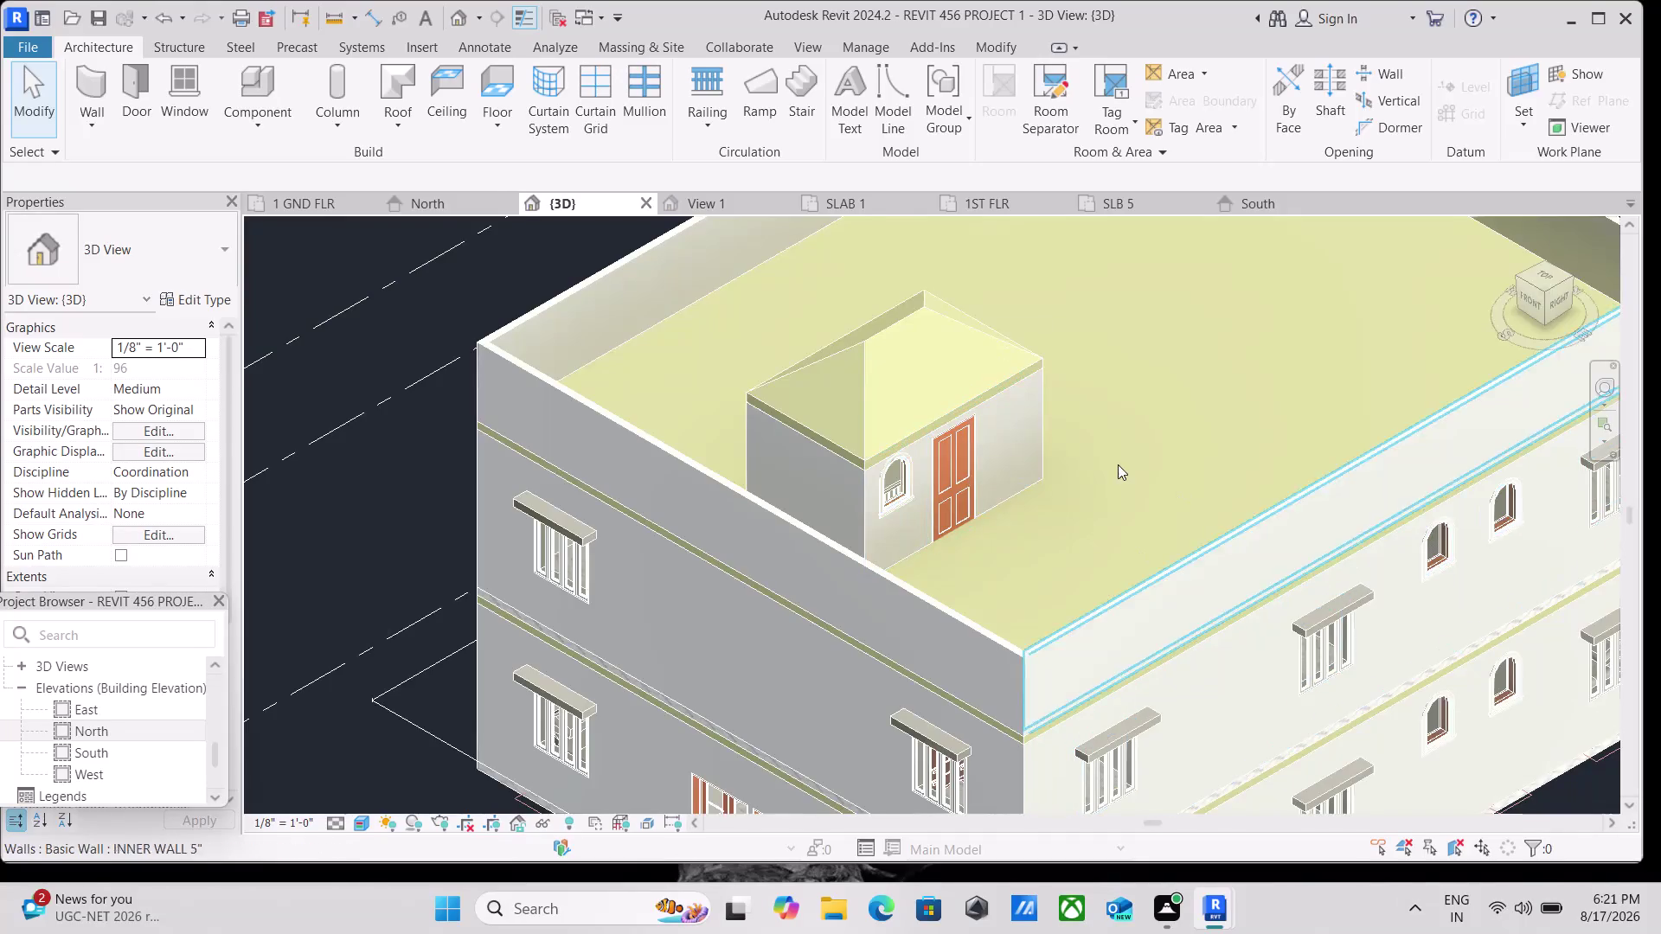
Zoom the isometric 3D view and snap to the ViewCube FRONT face to show the elevation.
scroll(down, 3)
scroll(down, 3)
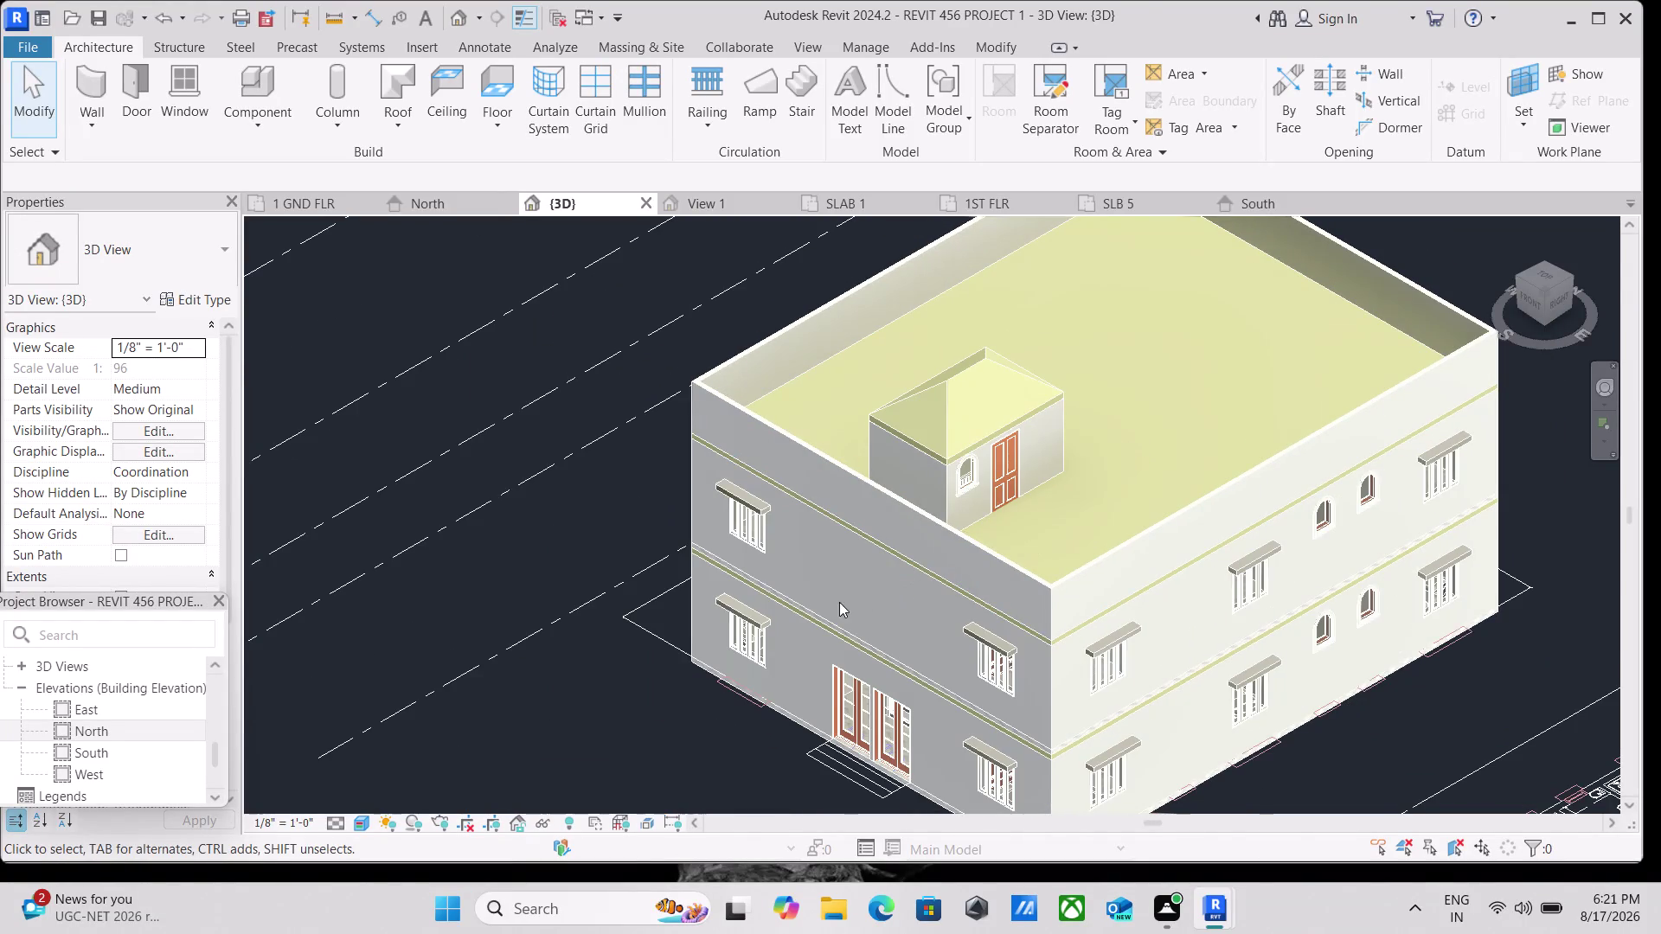
scroll(up, 3)
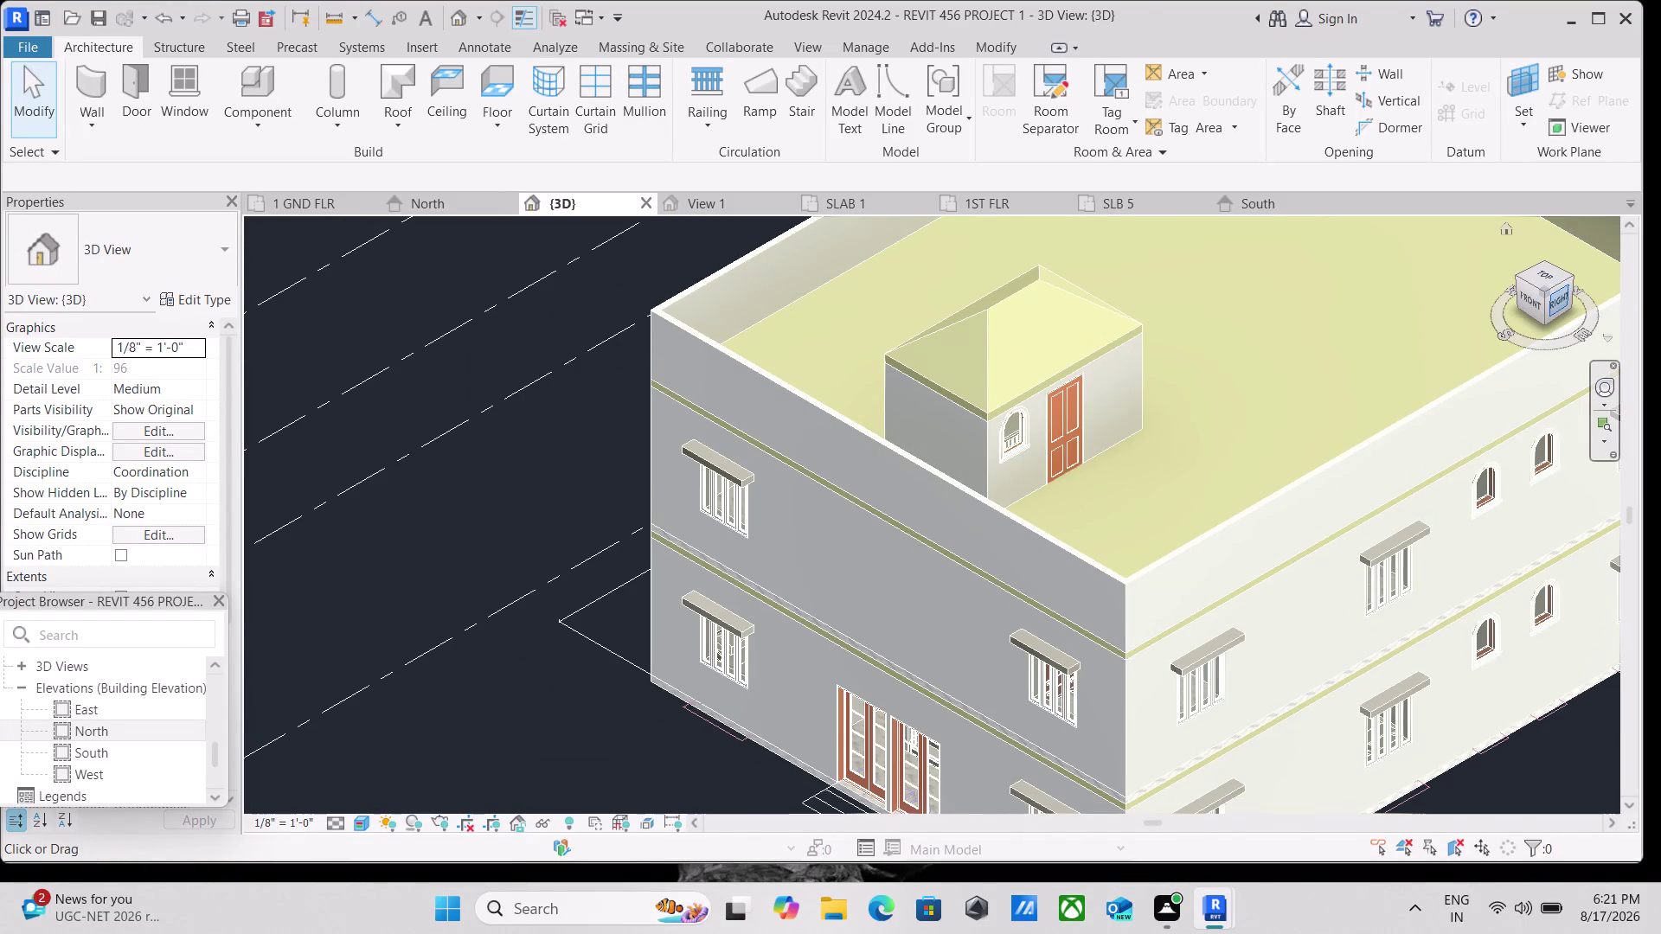
click(1524, 301)
scroll(up, 3)
scroll(up, 3)
scroll(up, 3)
scroll(up, 3)
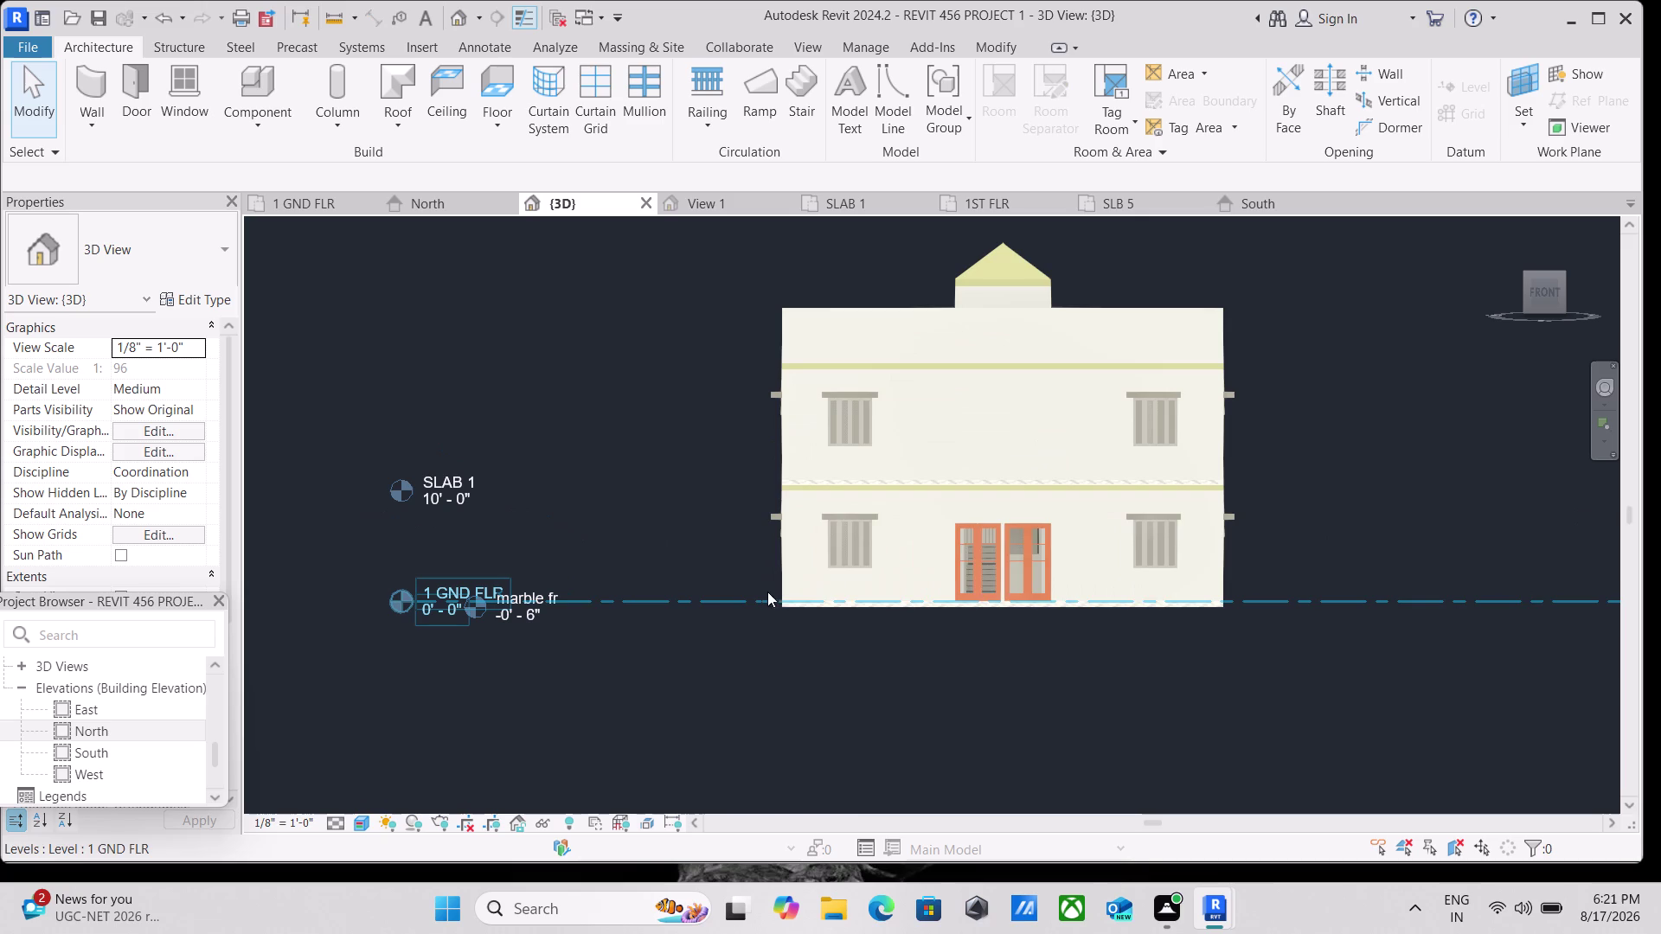
Zoom over the front elevation to inspect the ground-floor doors and level markers.
scroll(up, 3)
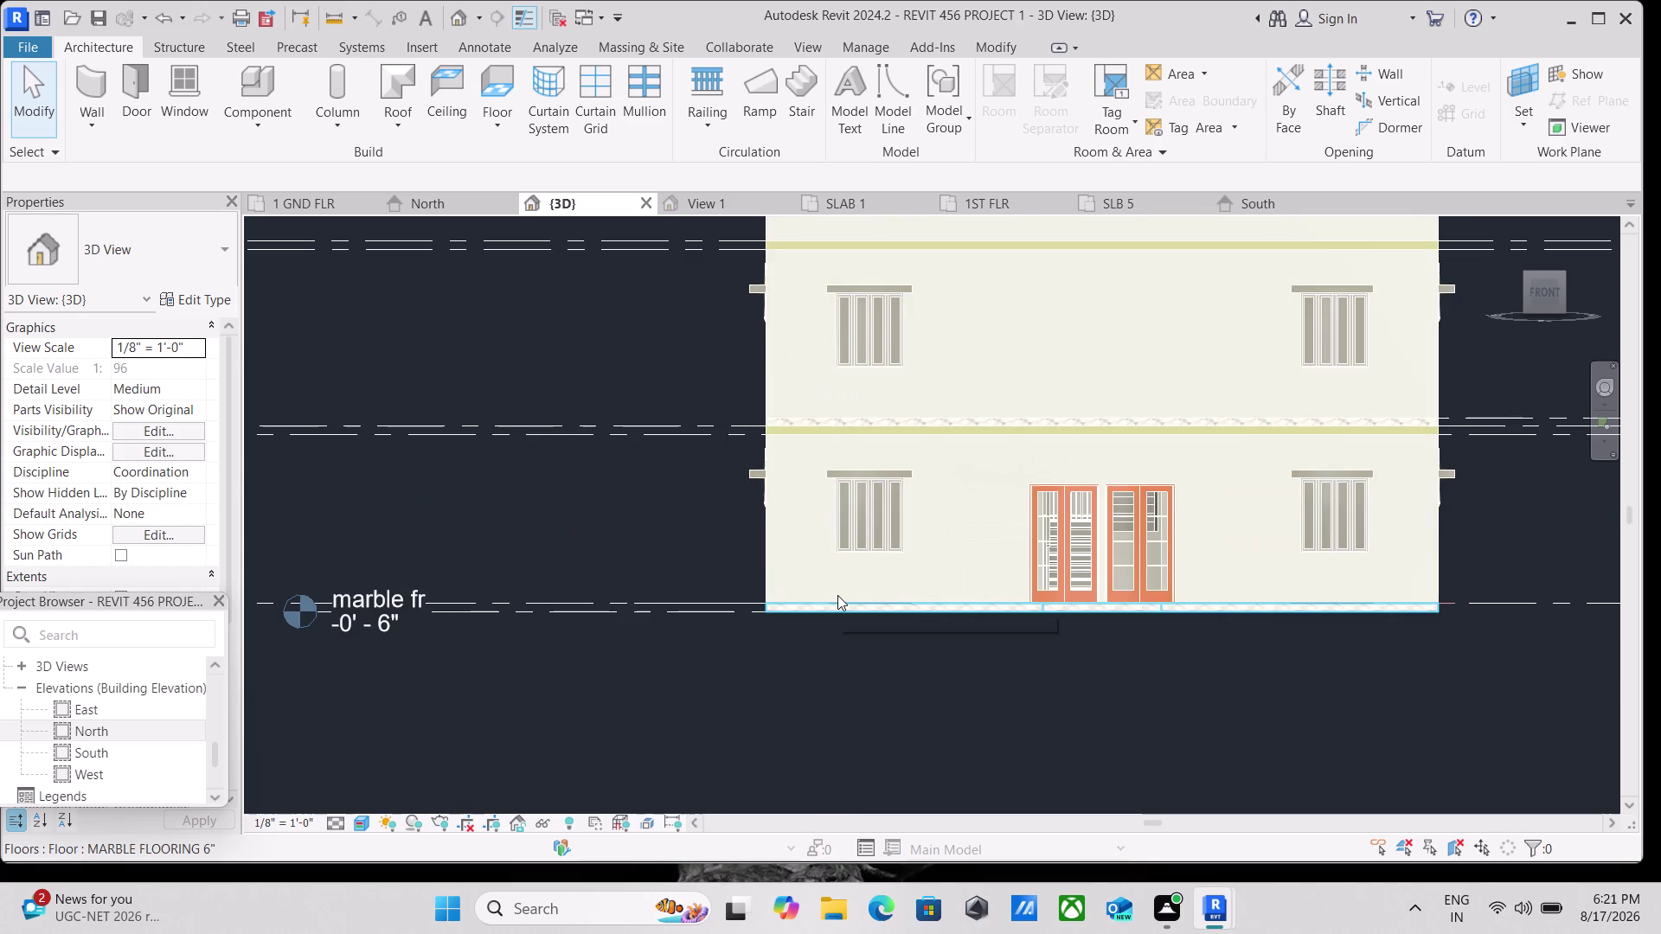
scroll(down, 3)
scroll(down, 3)
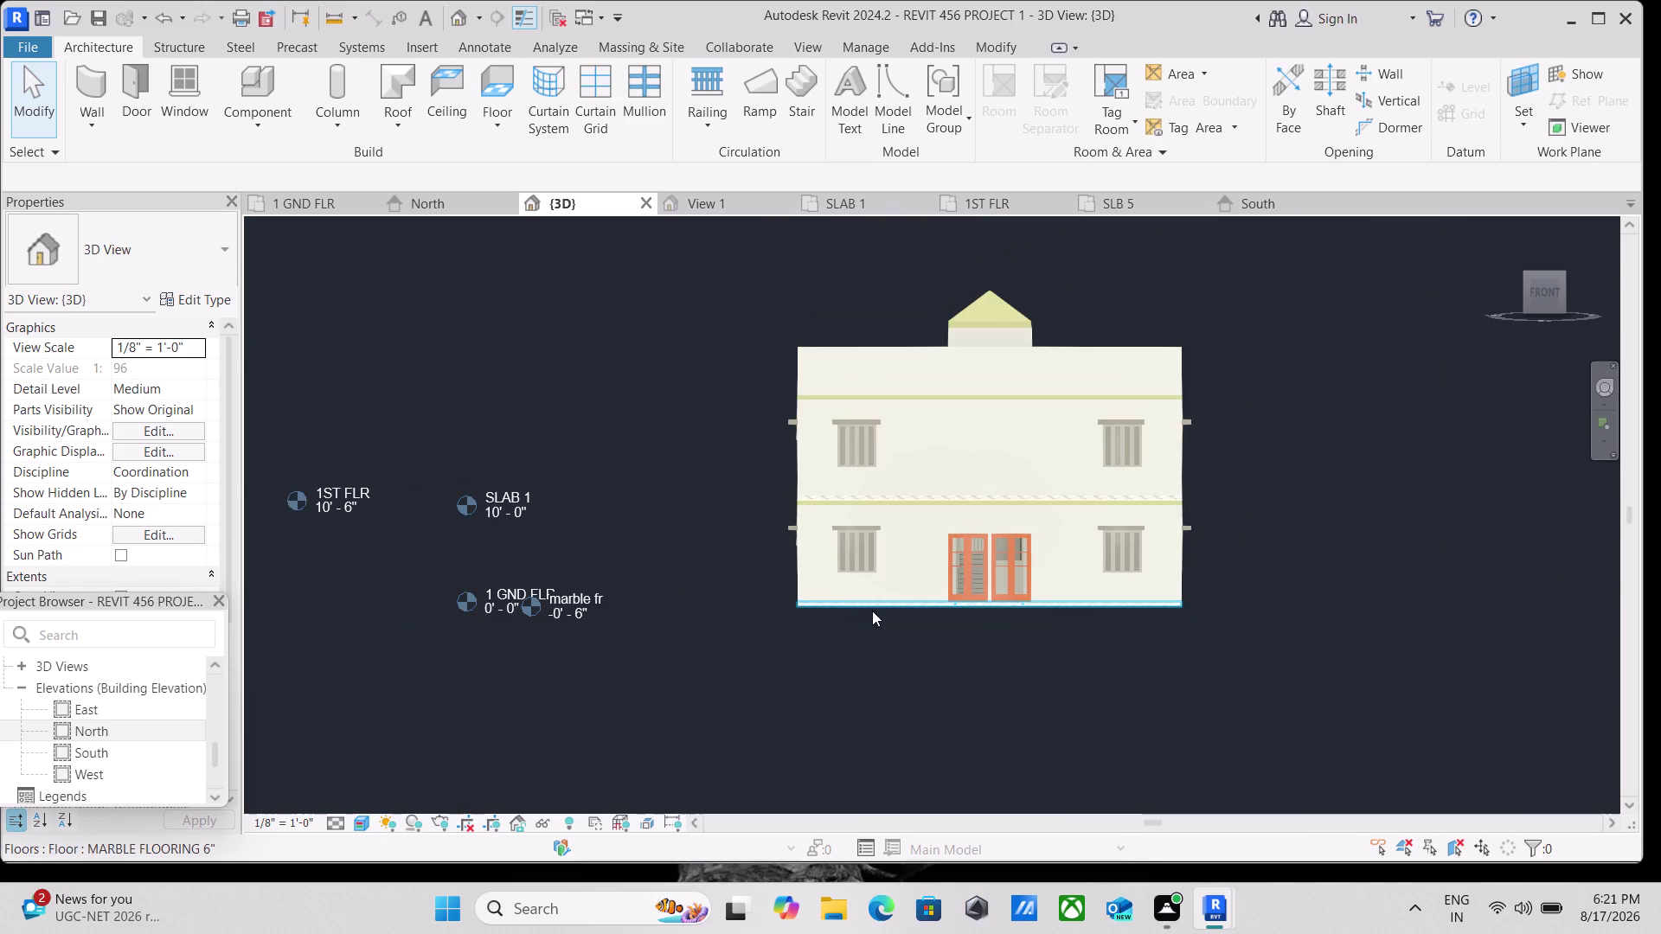
scroll(up, 3)
scroll(up, 3)
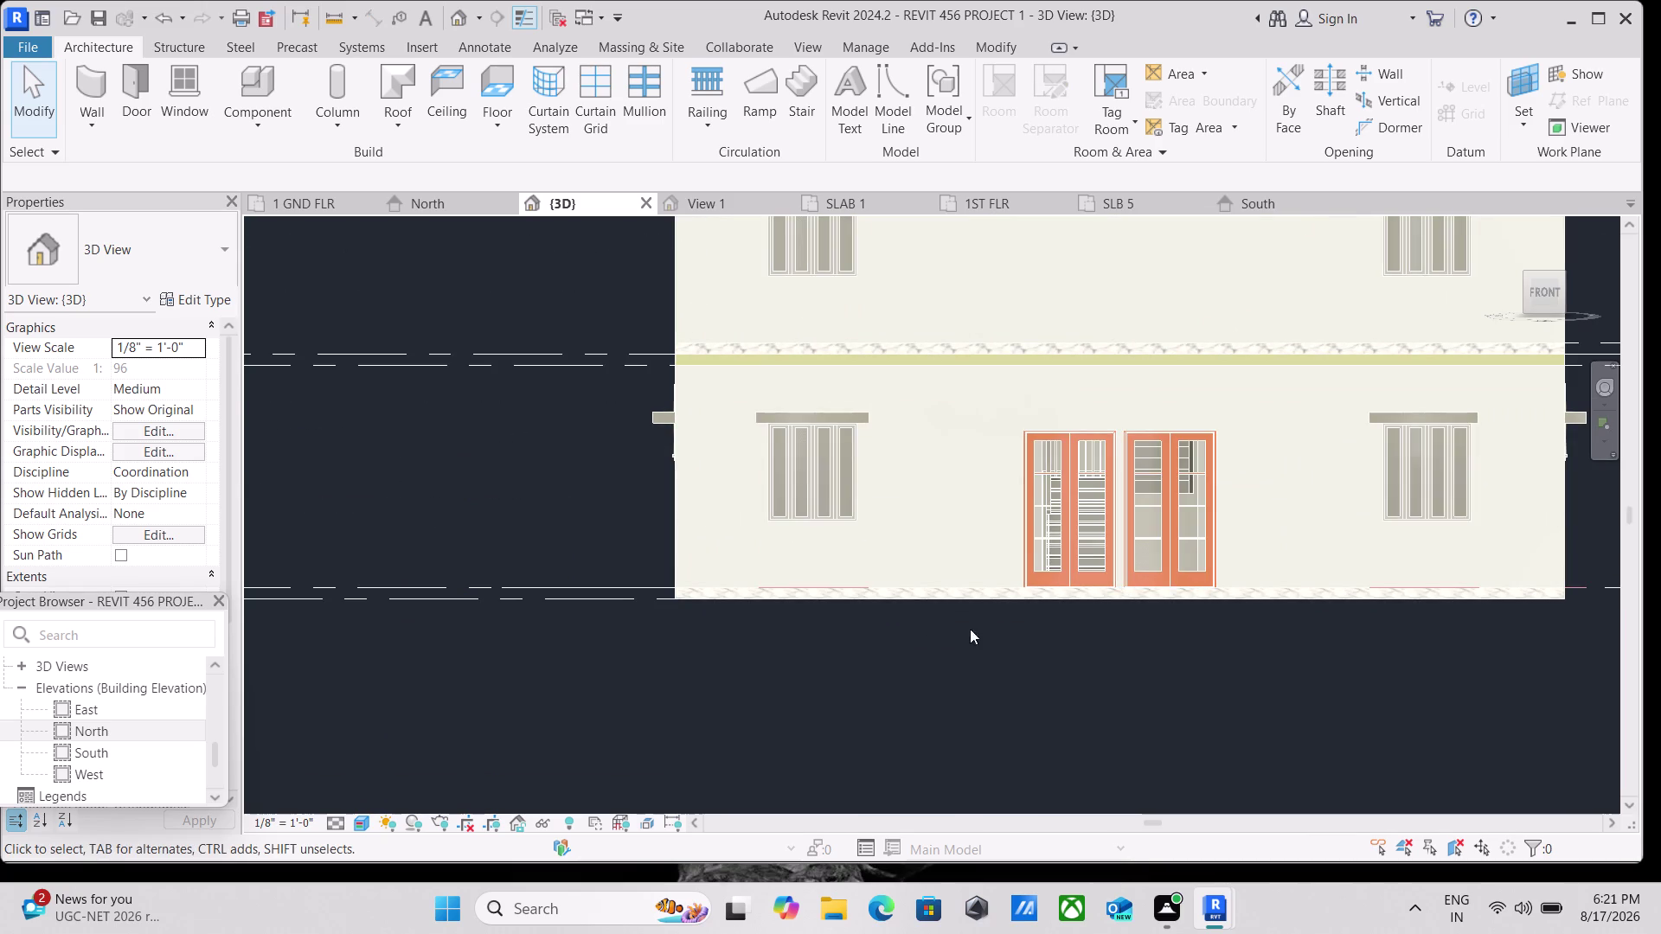
scroll(up, 3)
scroll(down, 3)
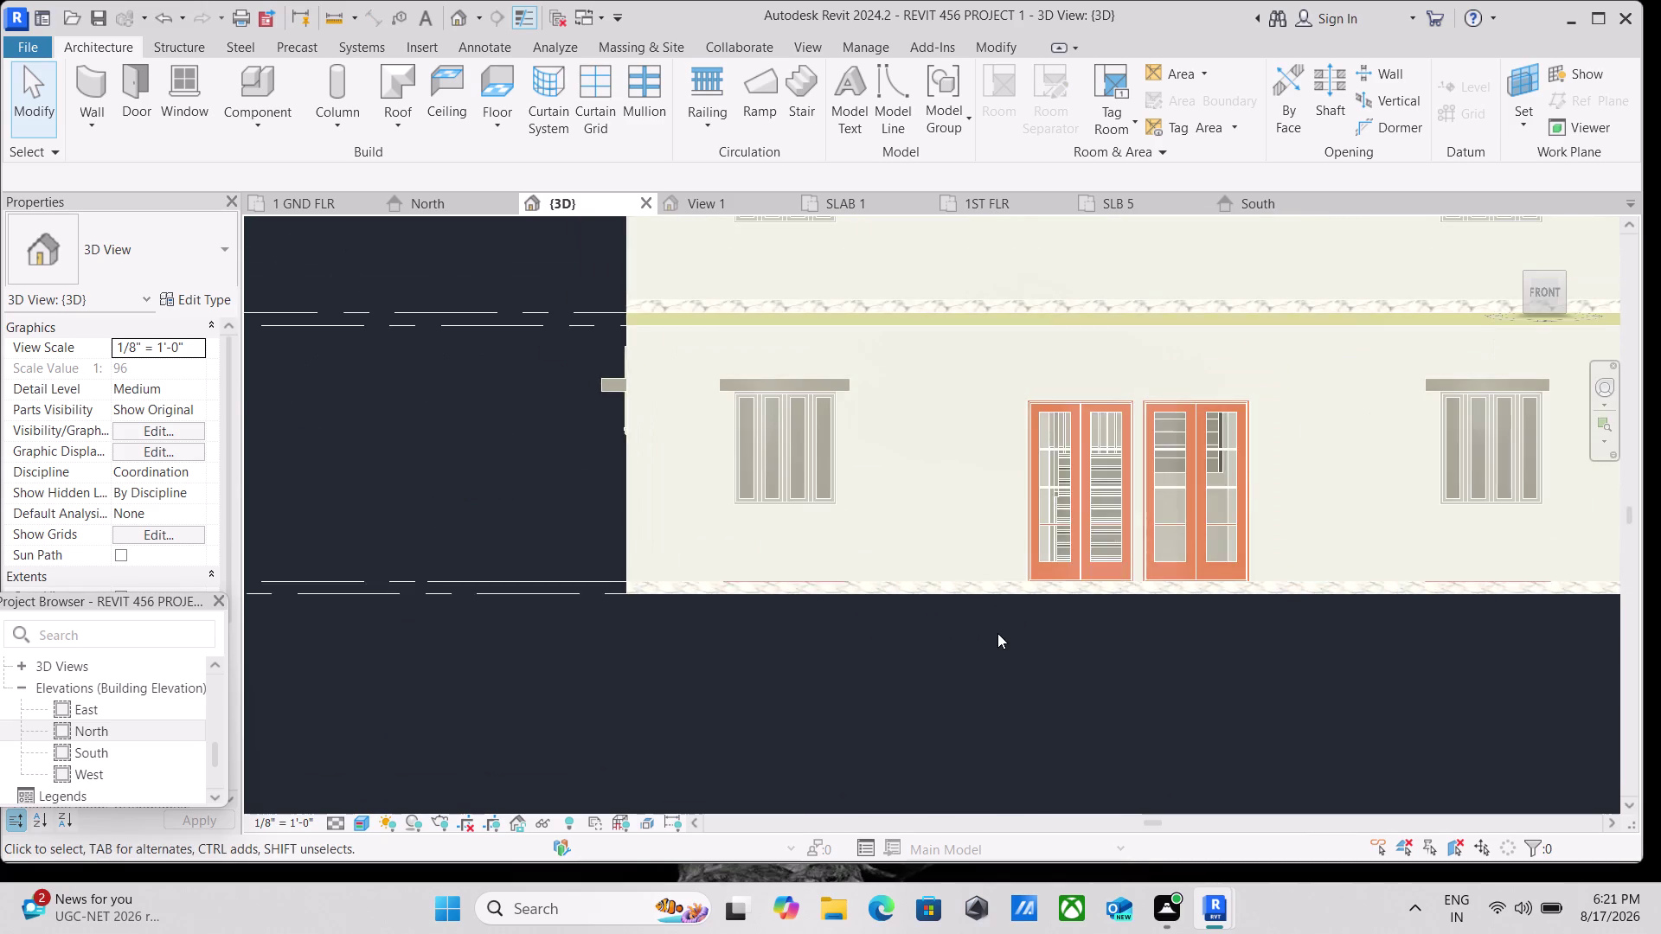
scroll(down, 3)
scroll(down, 3)
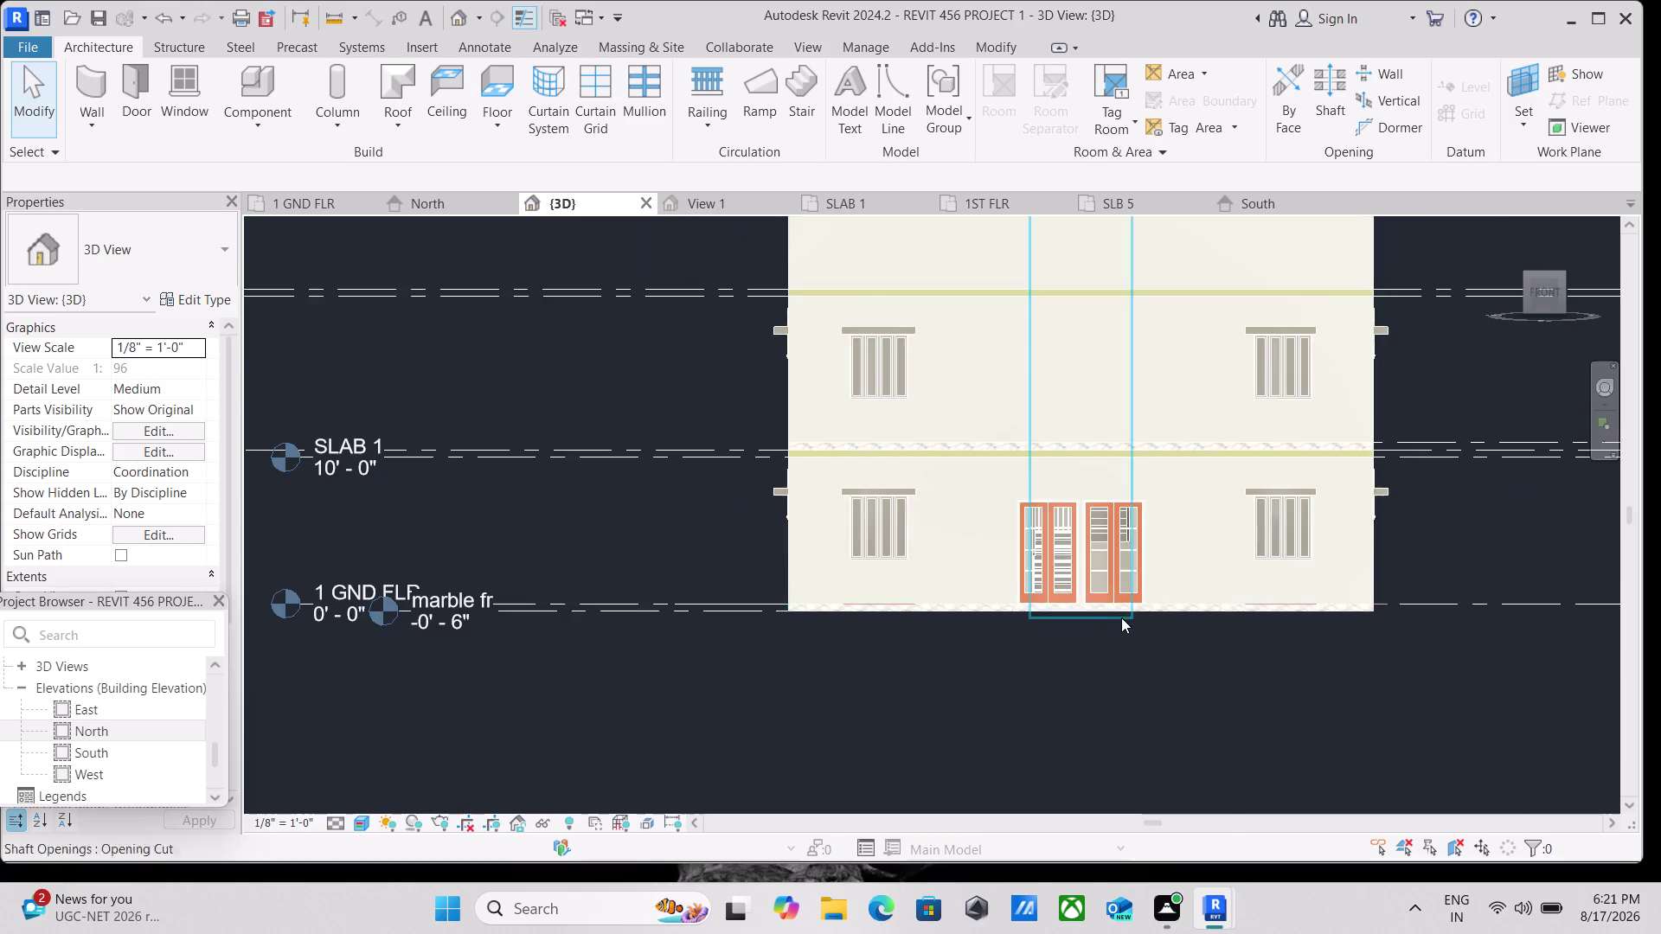
scroll(up, 3)
scroll(up, 3)
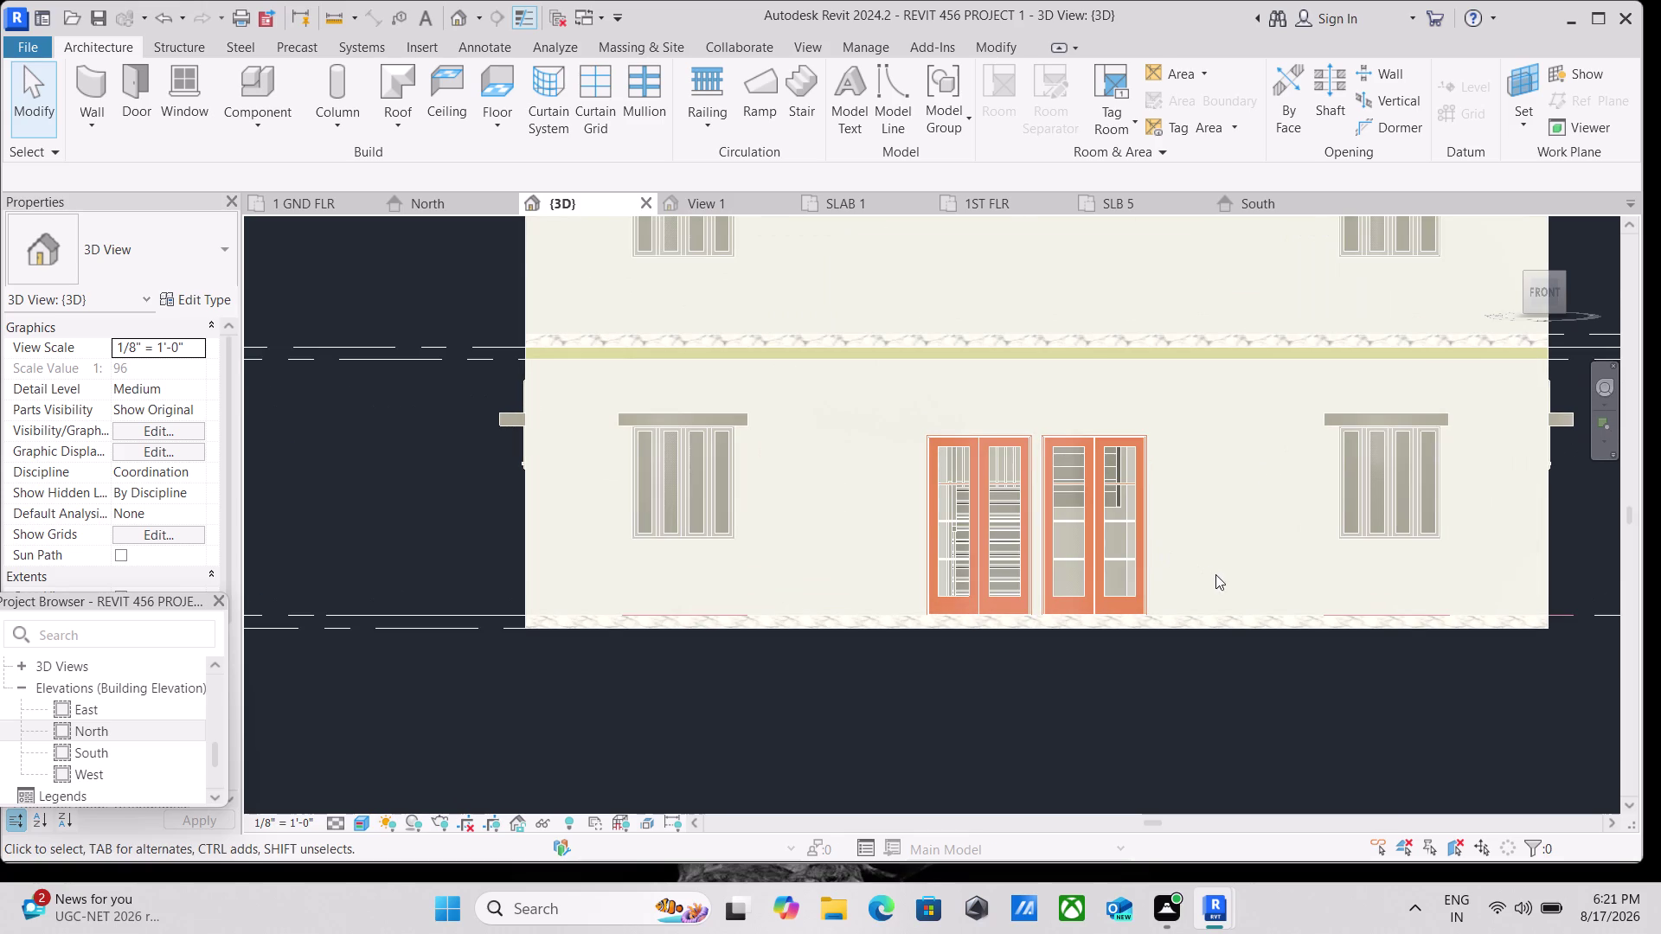
scroll(down, 3)
scroll(down, 3)
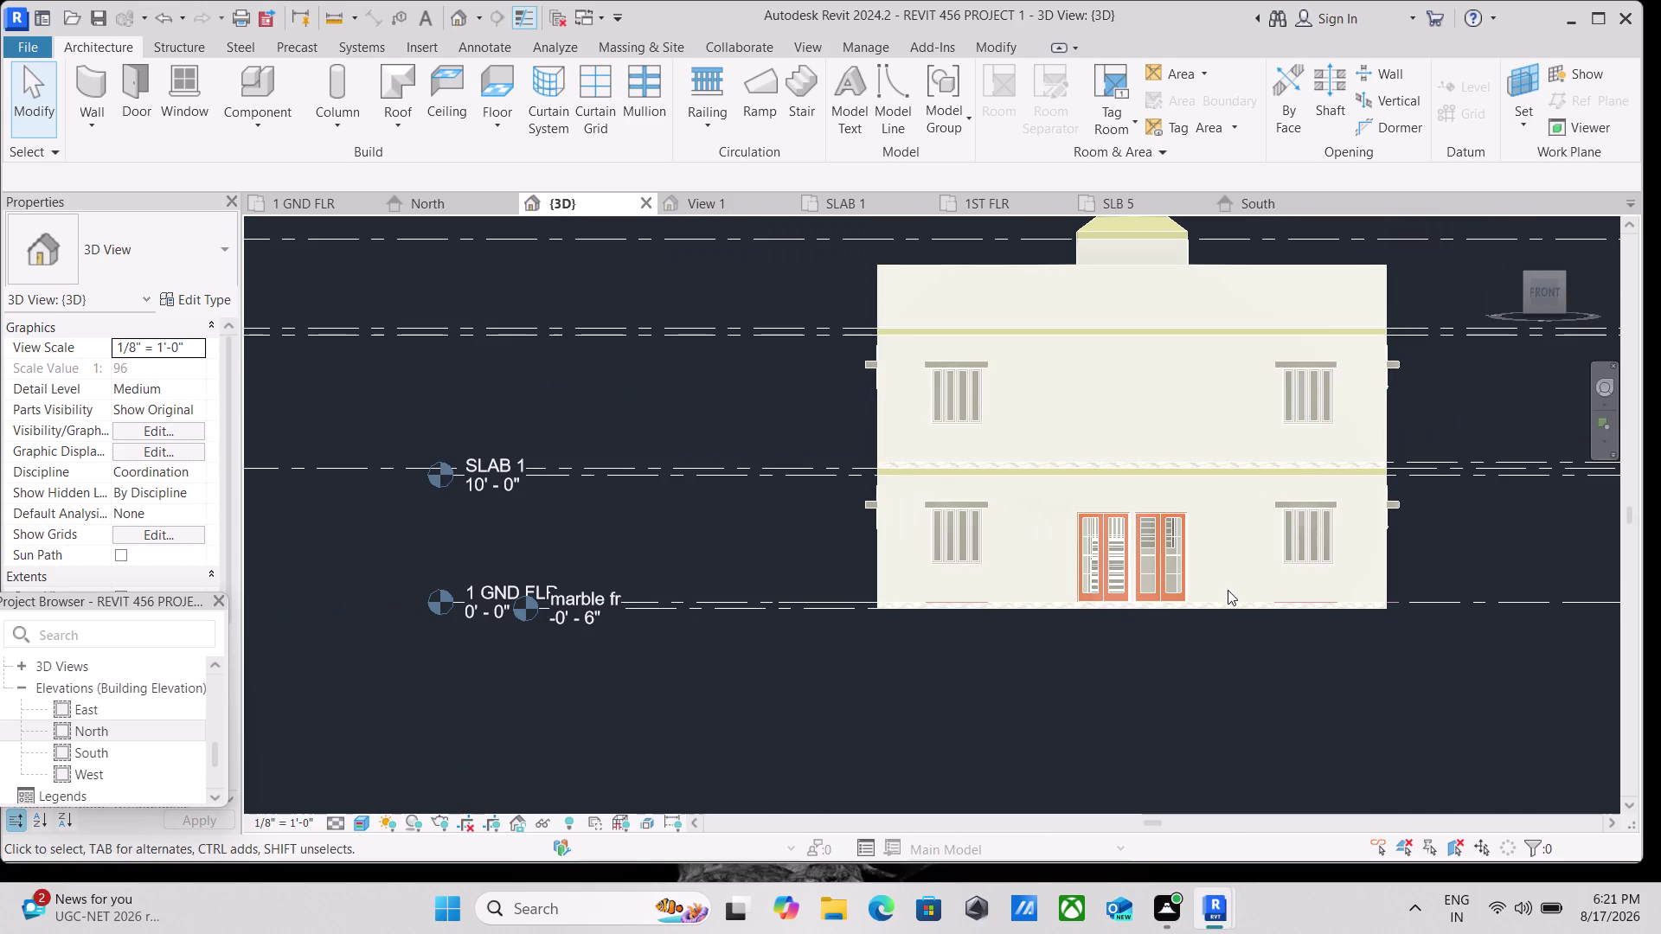
scroll(down, 3)
scroll(up, 3)
scroll(up, 3)
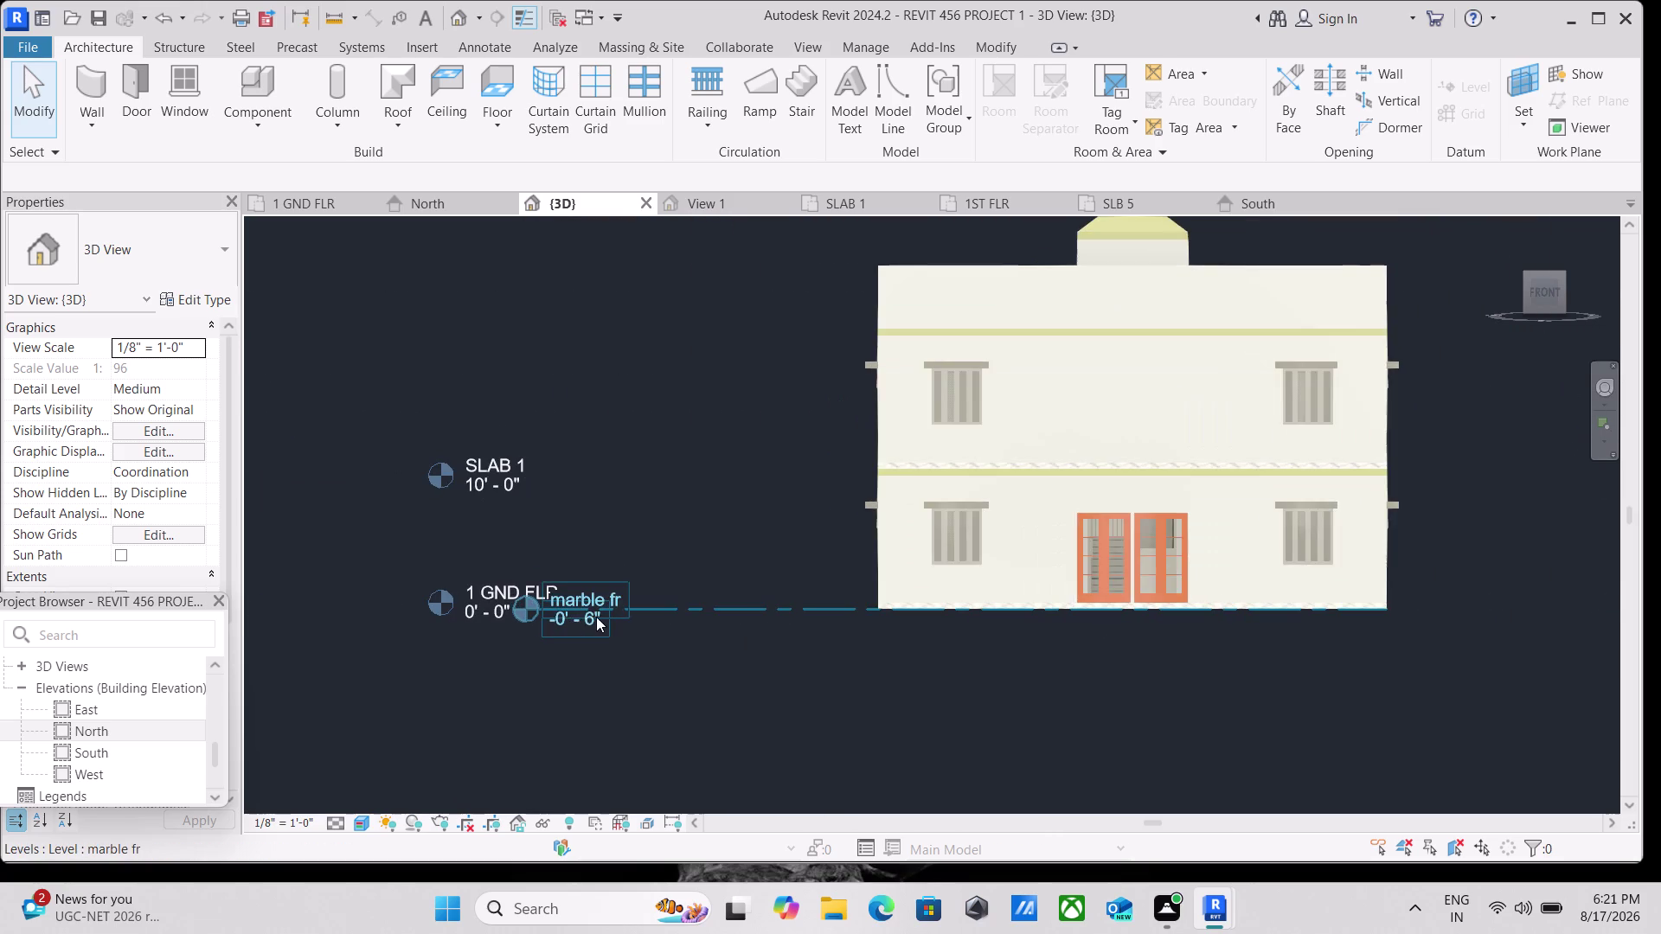
scroll(up, 3)
scroll(down, 3)
scroll(down, 3)
Recentre the house front, then switch to the ViewCube TOP view.
middle_drag(1019, 646, 826, 689)
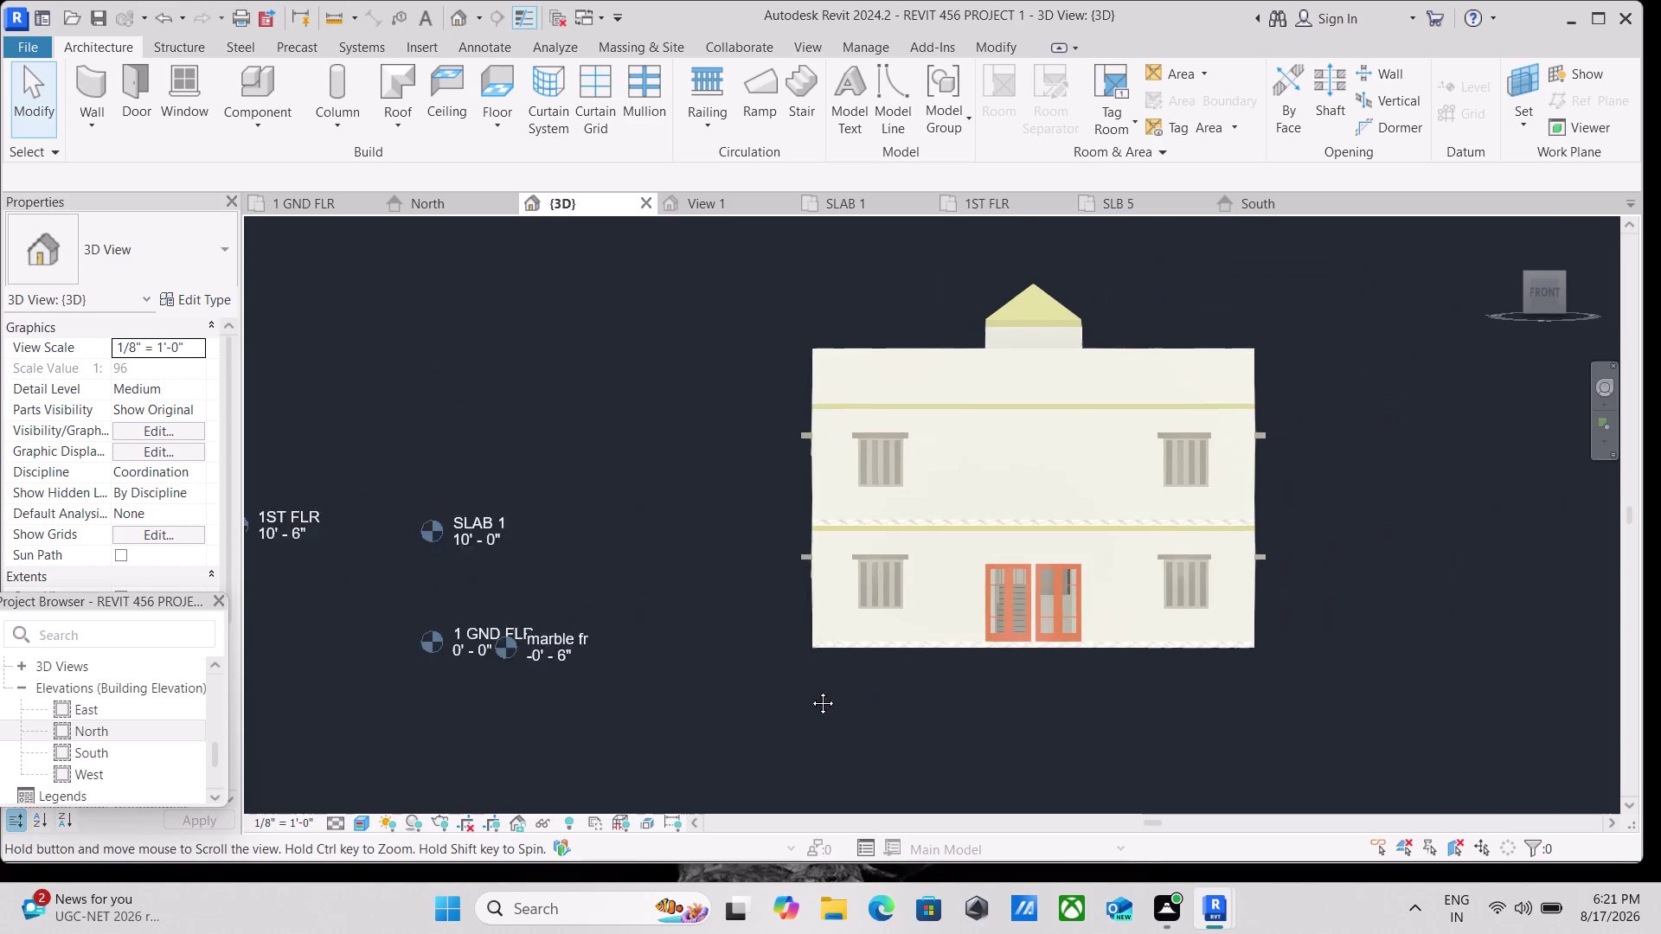
middle_drag(825, 689, 806, 691)
scroll(up, 3)
scroll(down, 3)
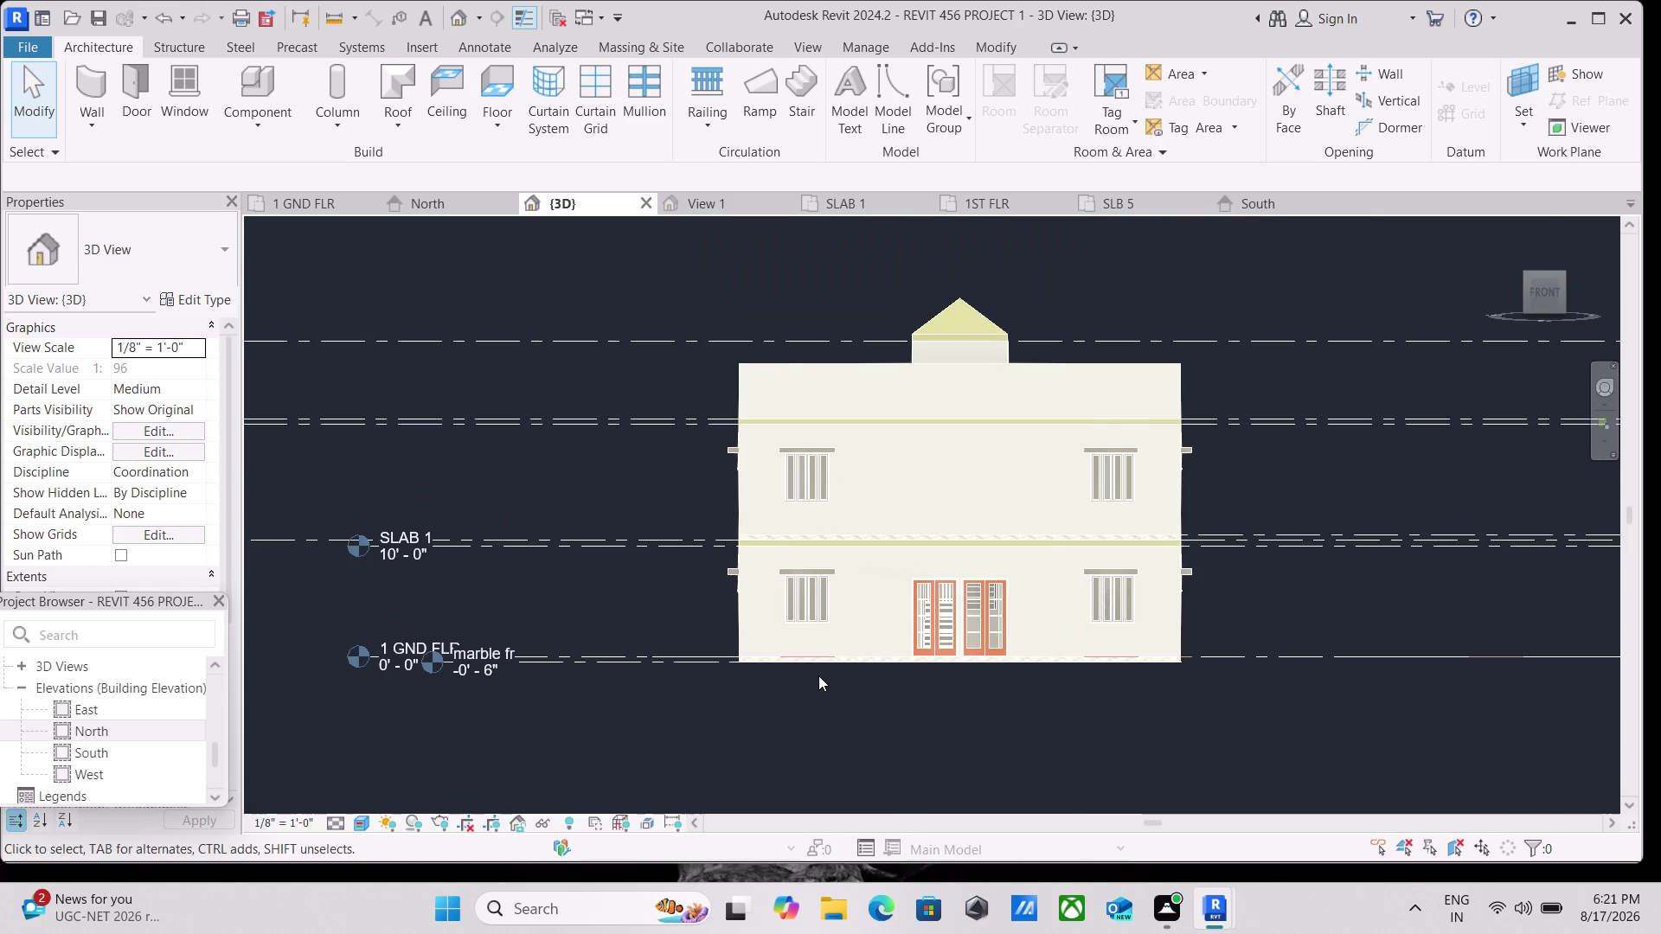
scroll(up, 3)
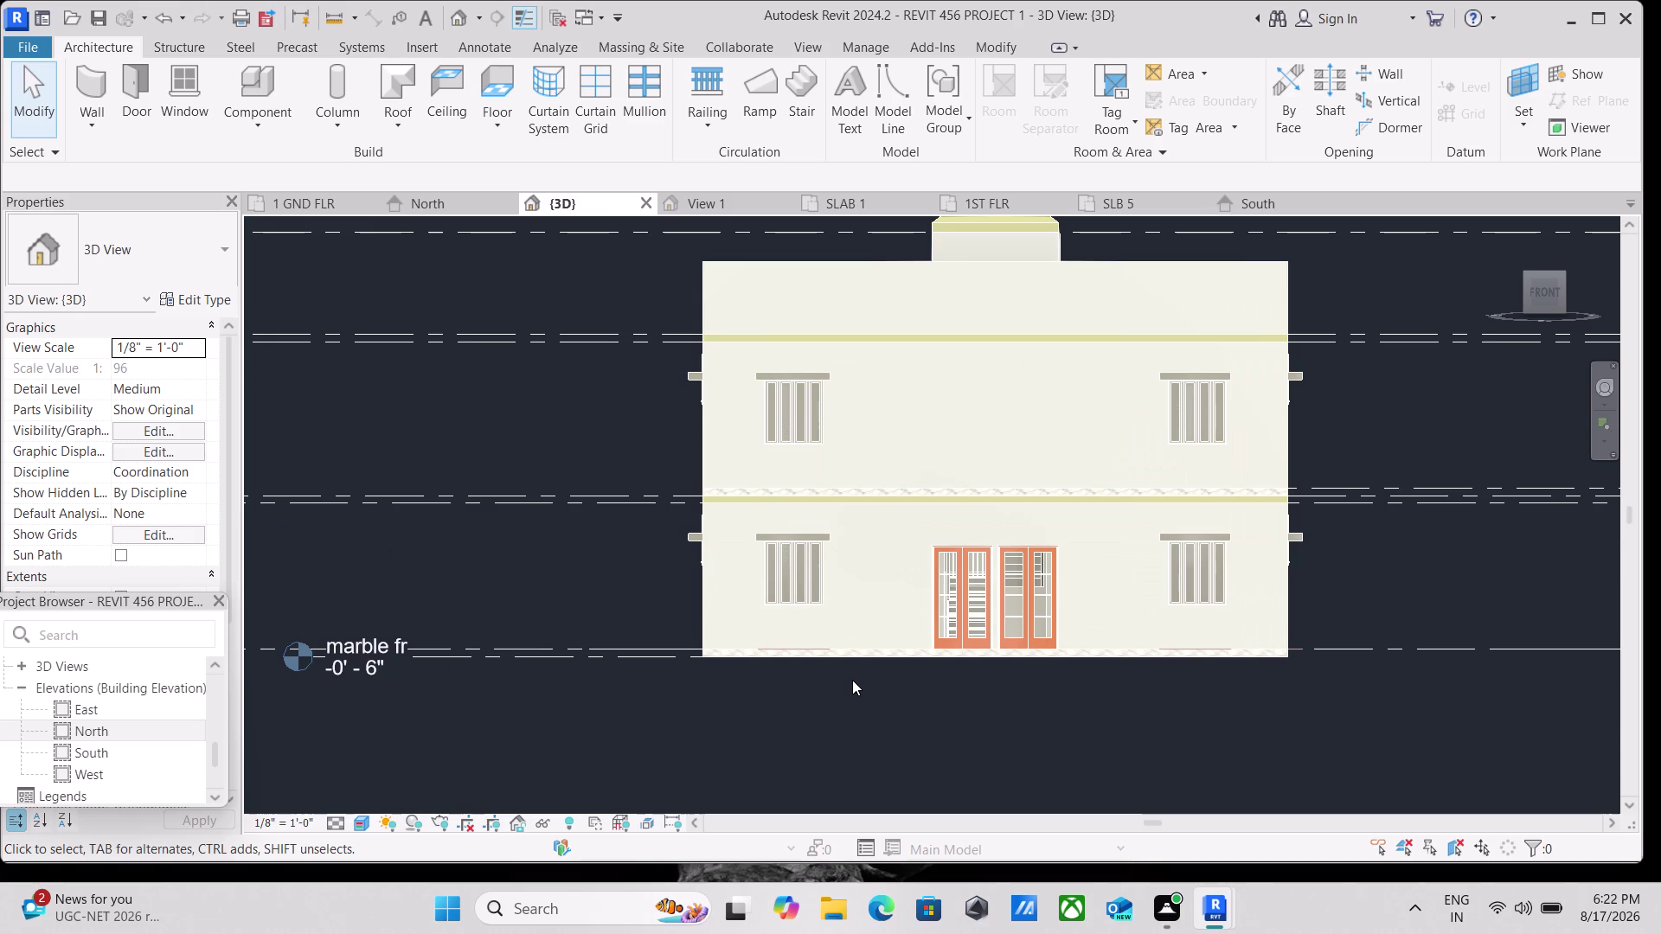
scroll(down, 3)
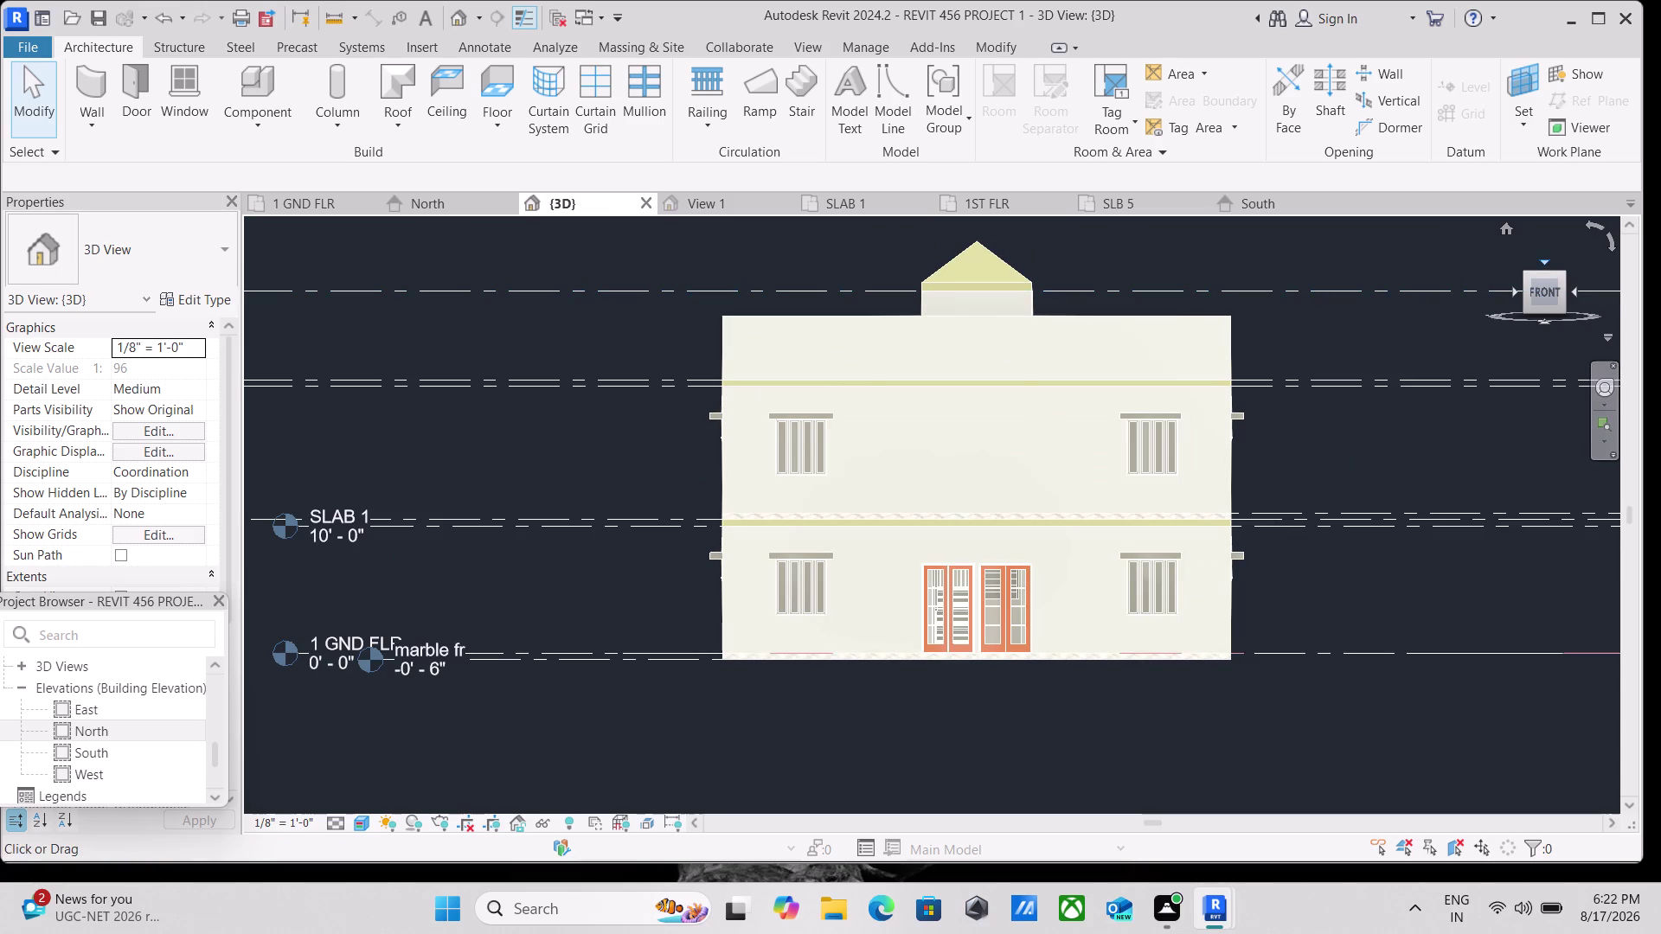
click(1544, 260)
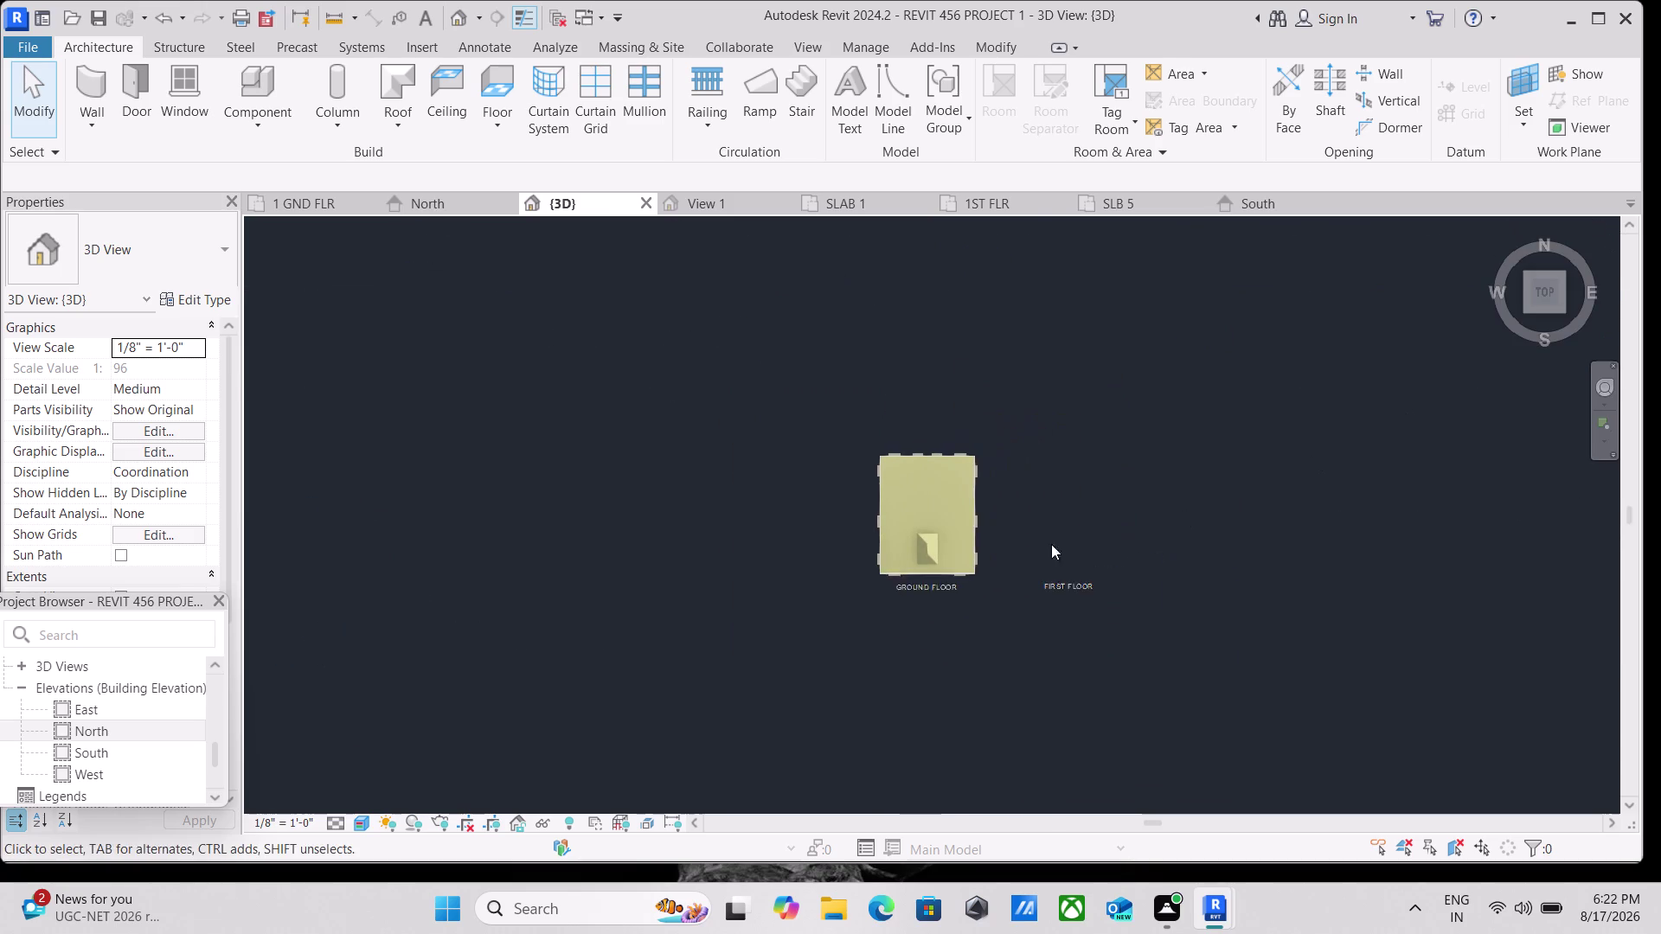
Zoom into the Ground Floor import in top view, then tilt to the top-front ViewCube edge.
scroll(up, 3)
scroll(up, 3)
scroll(up, 3)
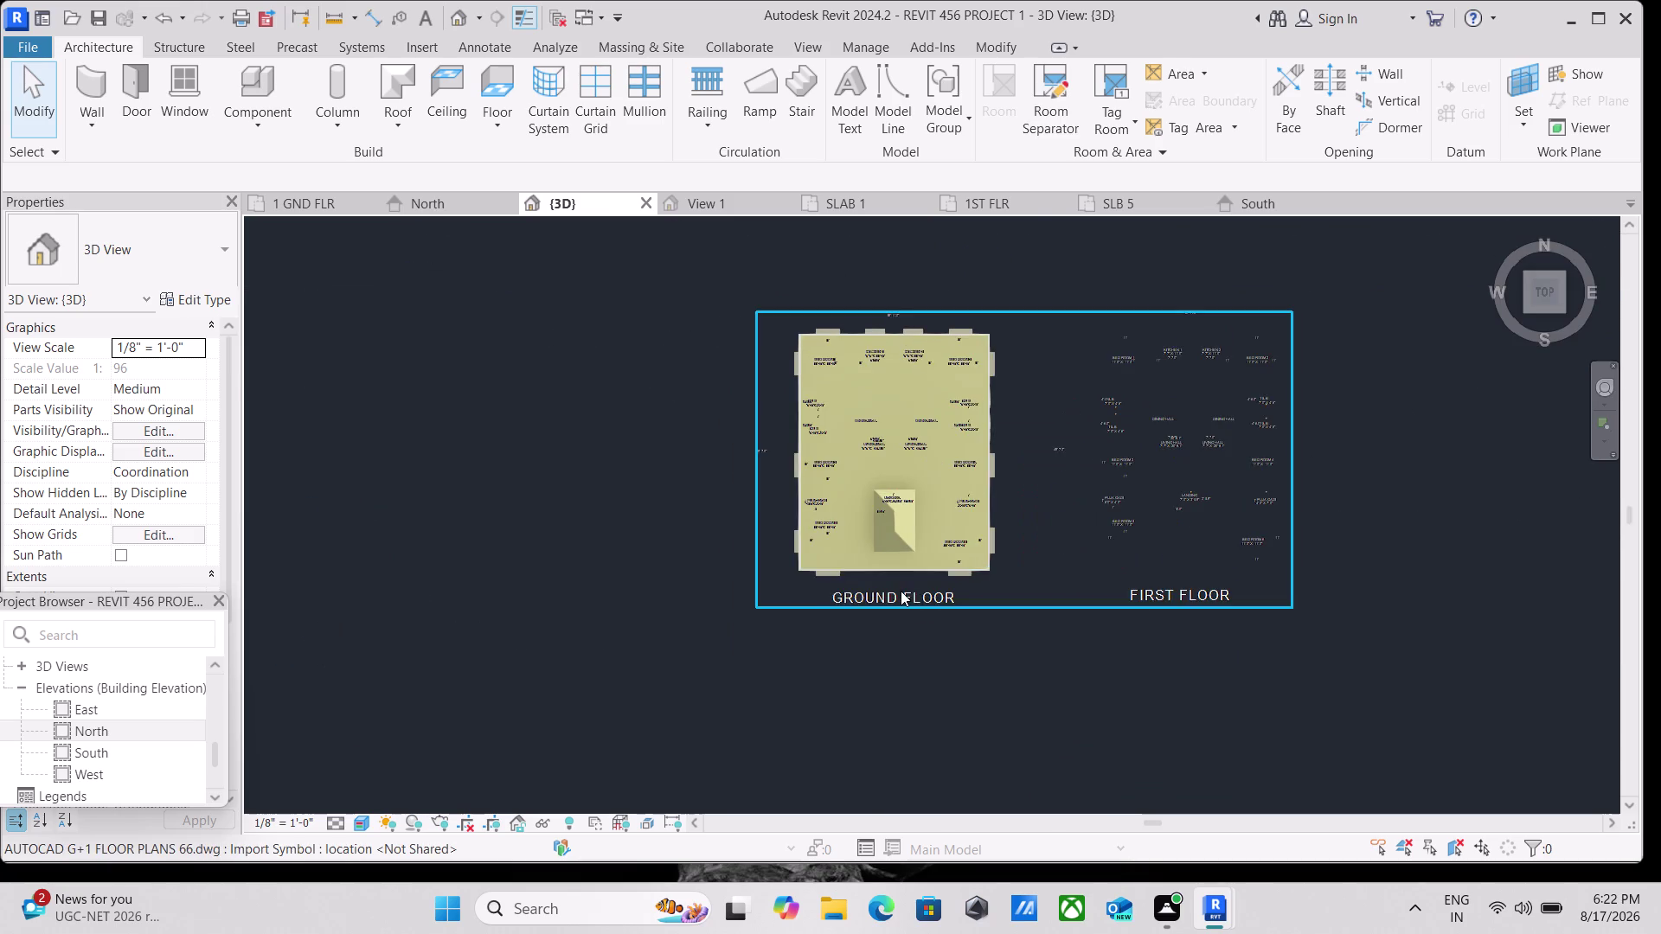
scroll(up, 3)
scroll(up, 3)
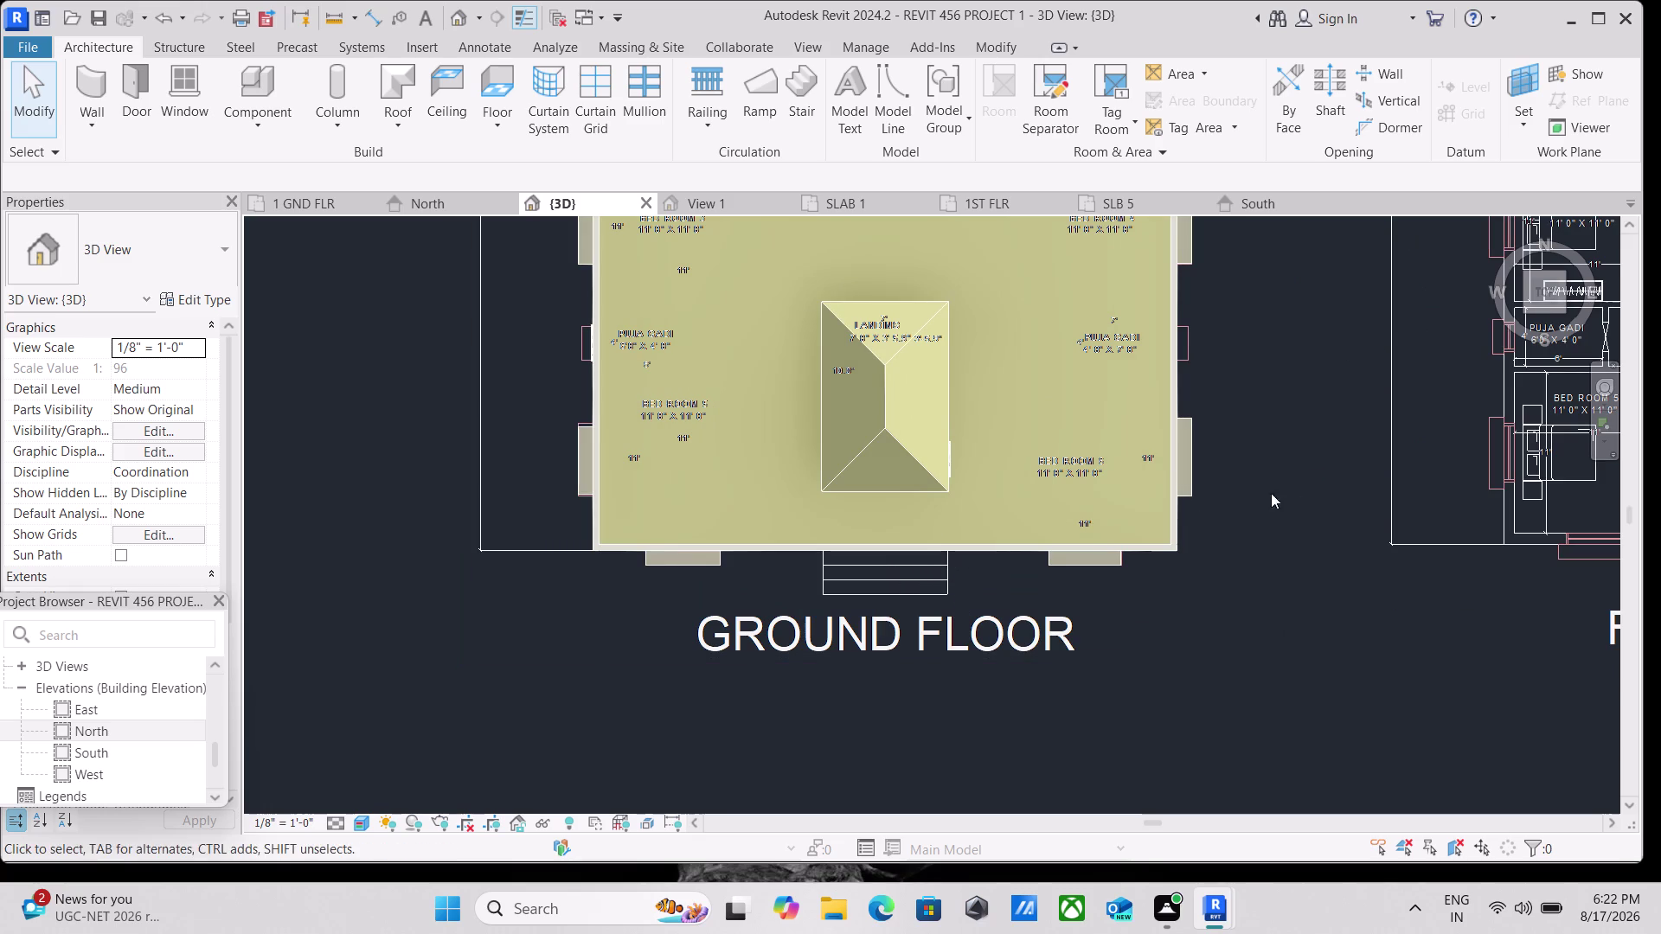
click(1558, 315)
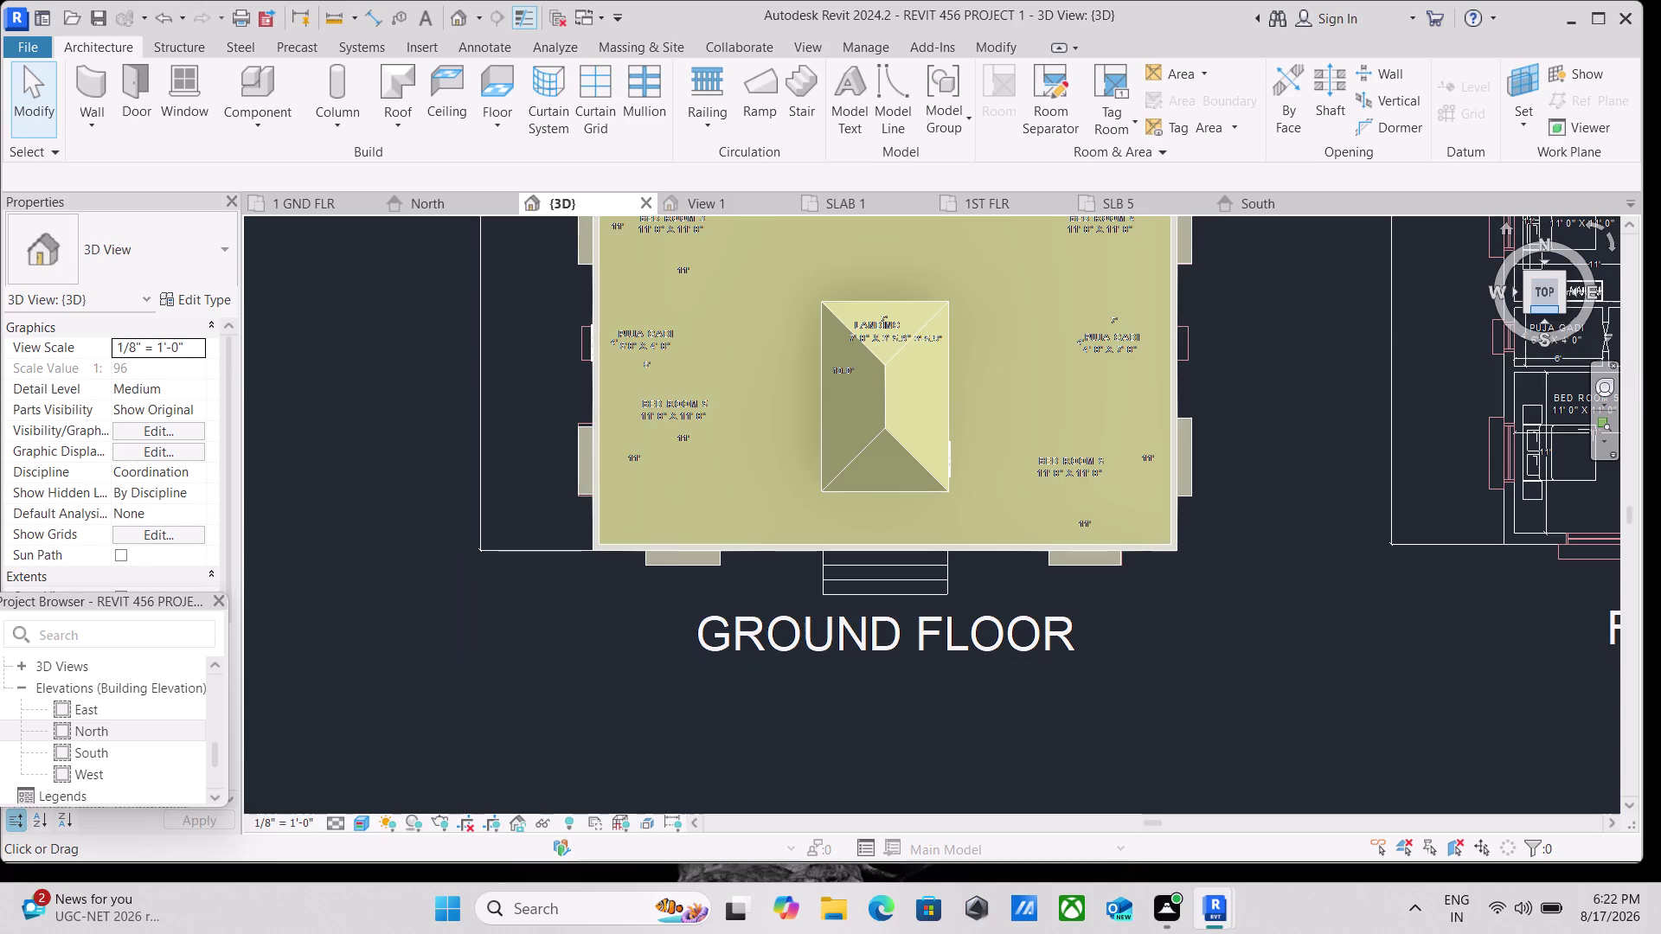
scroll(up, 3)
scroll(up, 3)
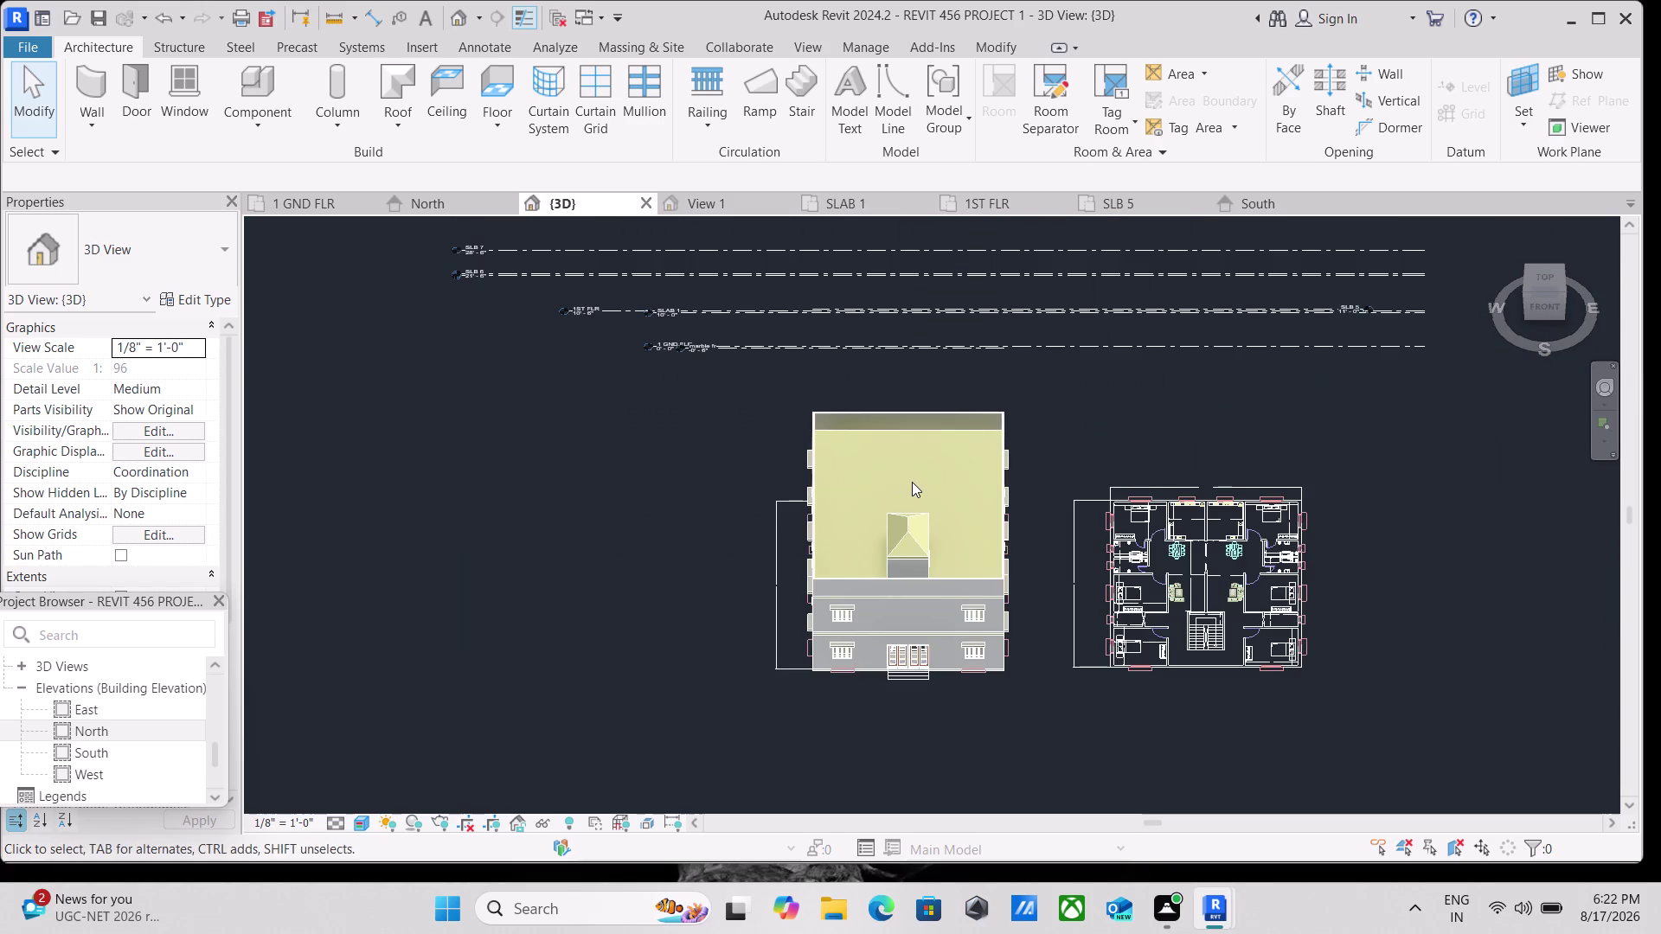
Return to the ViewCube FRONT face and zoom to frame the elevation and level markers.
click(1553, 308)
scroll(up, 3)
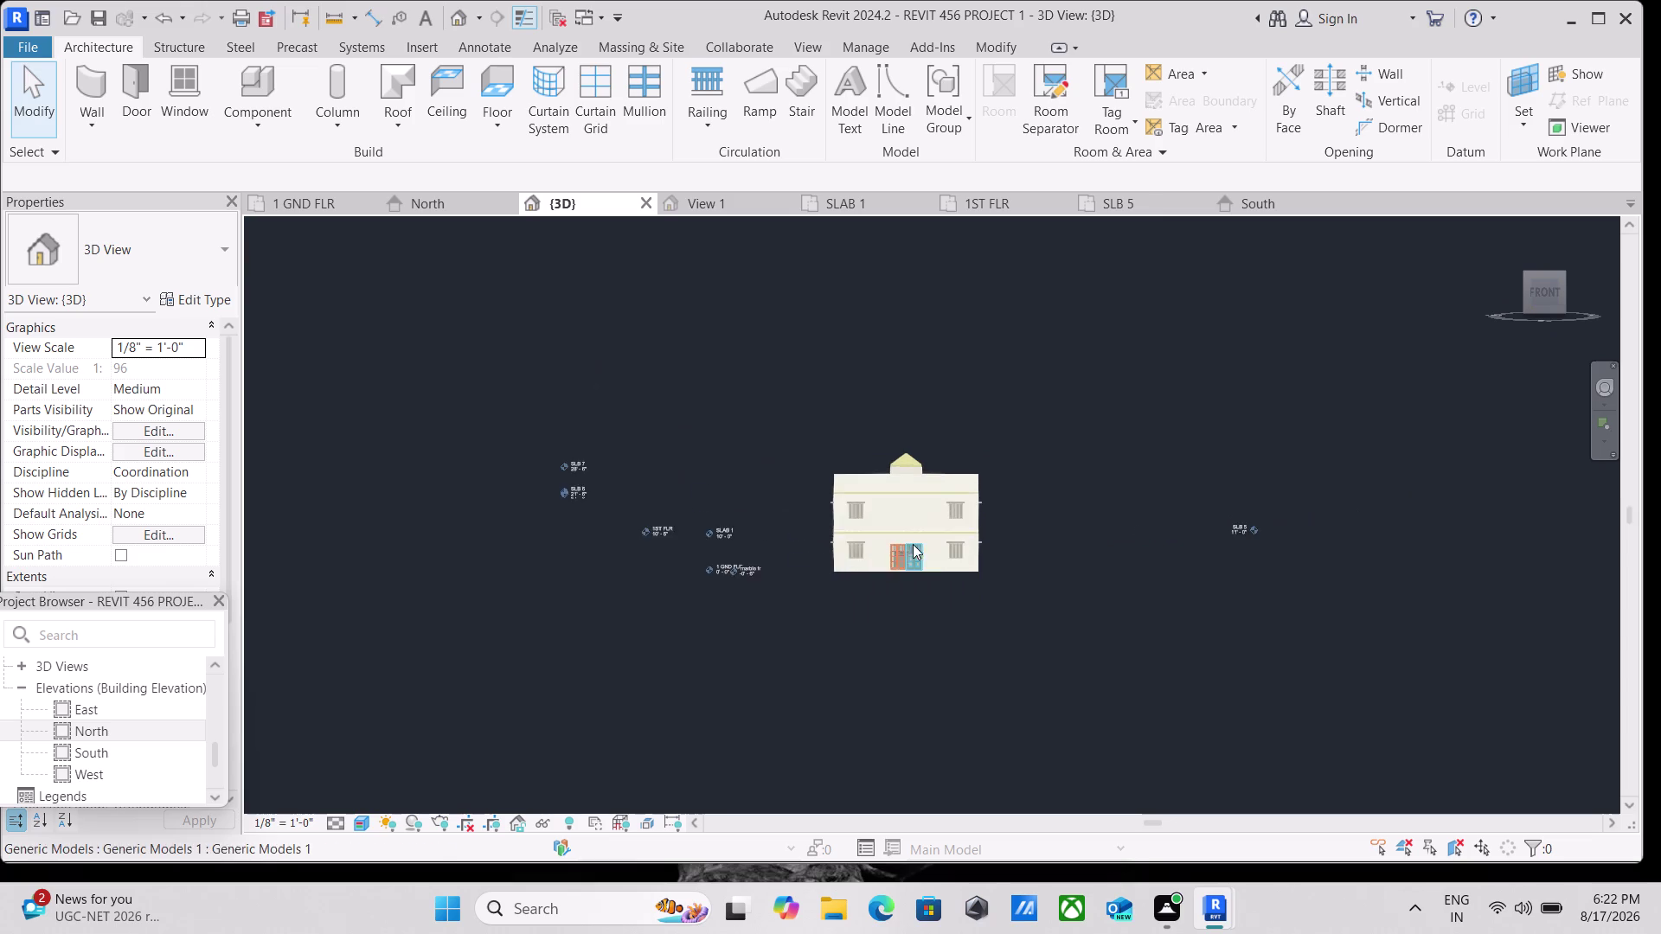
scroll(up, 3)
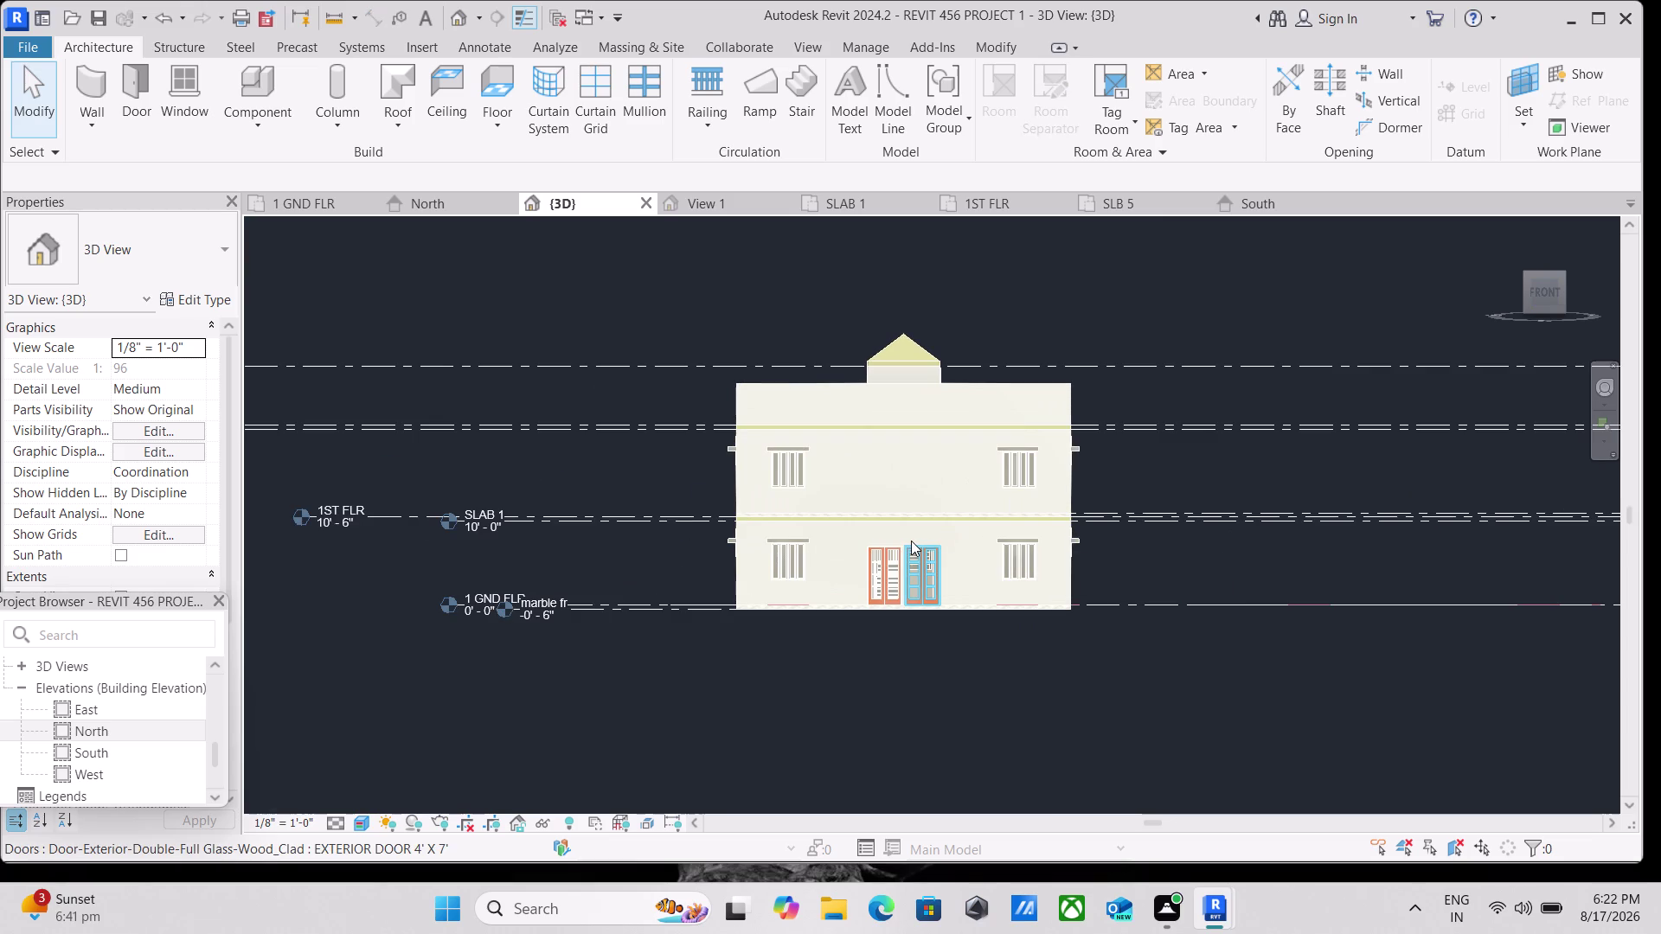
scroll(up, 3)
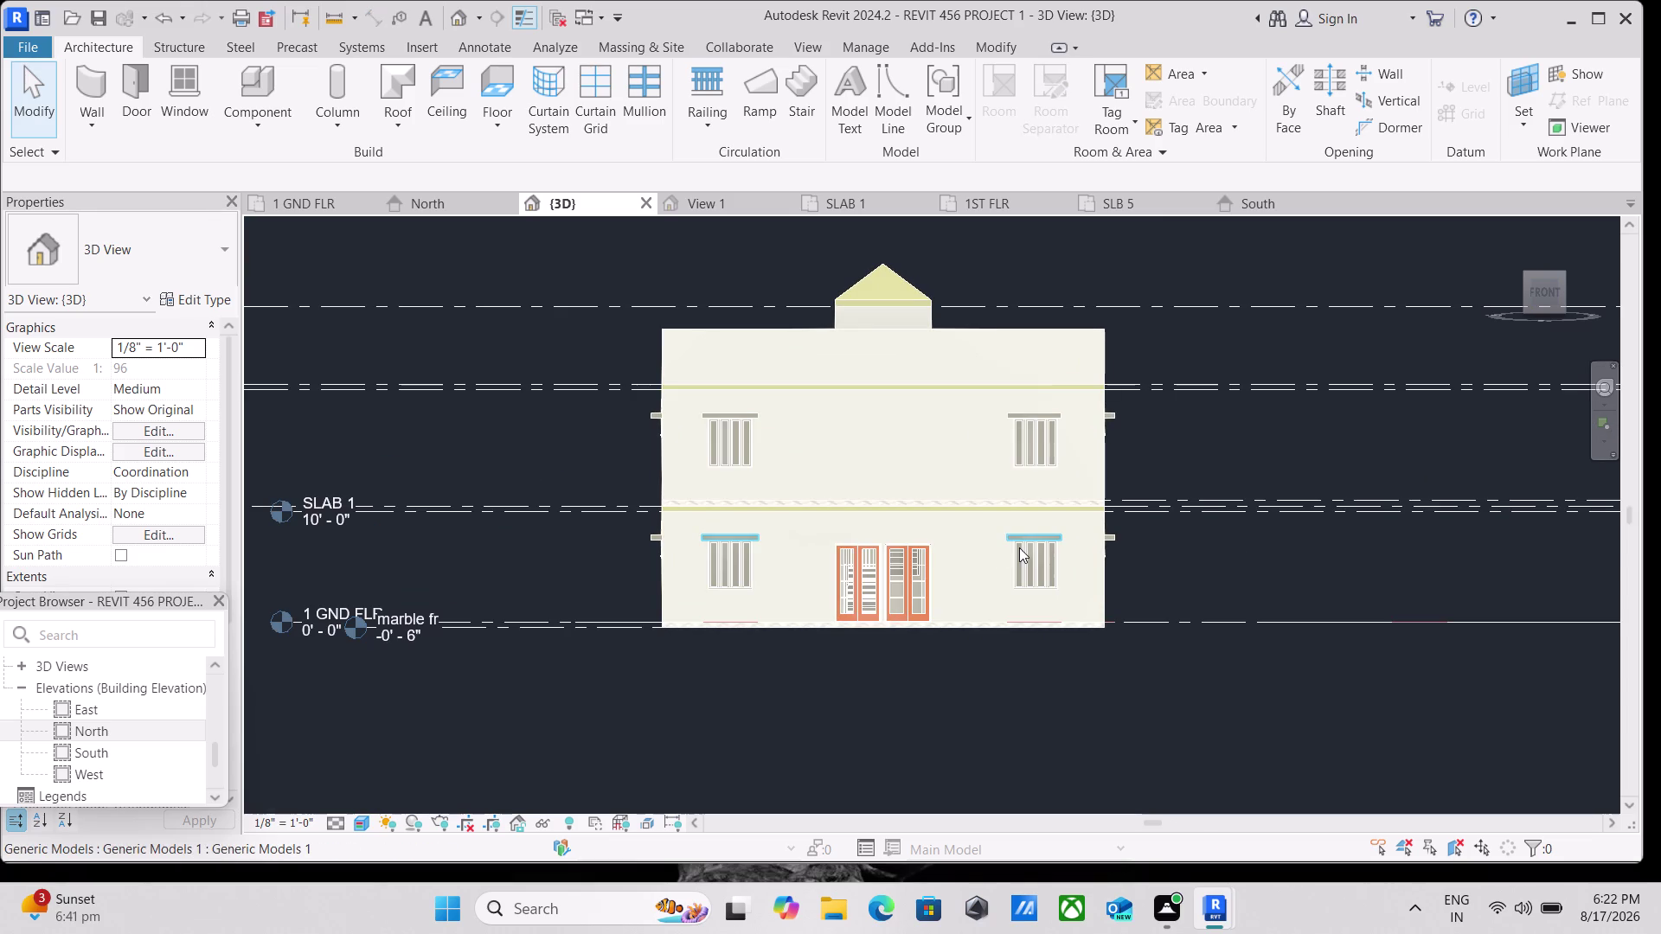